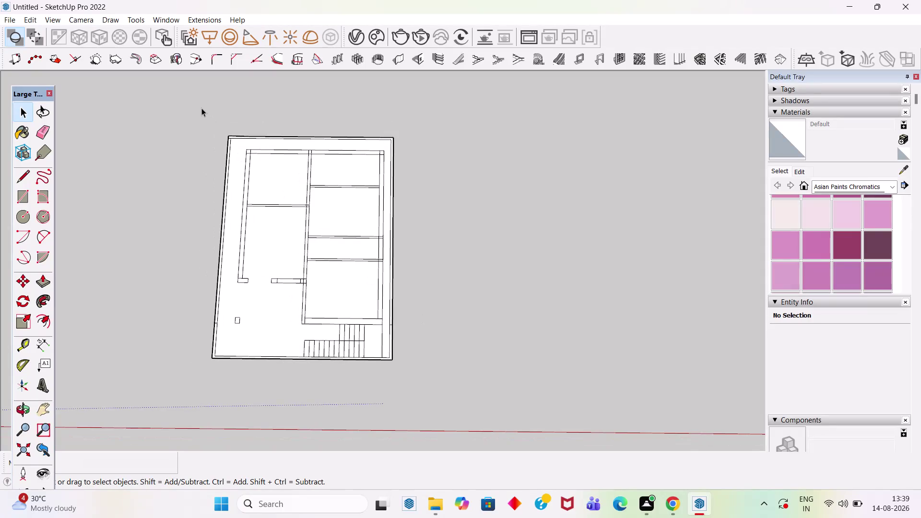
Copy the entire floor plan with Move from its corner, place it to the right, and deselect.
drag(194, 104, 543, 398)
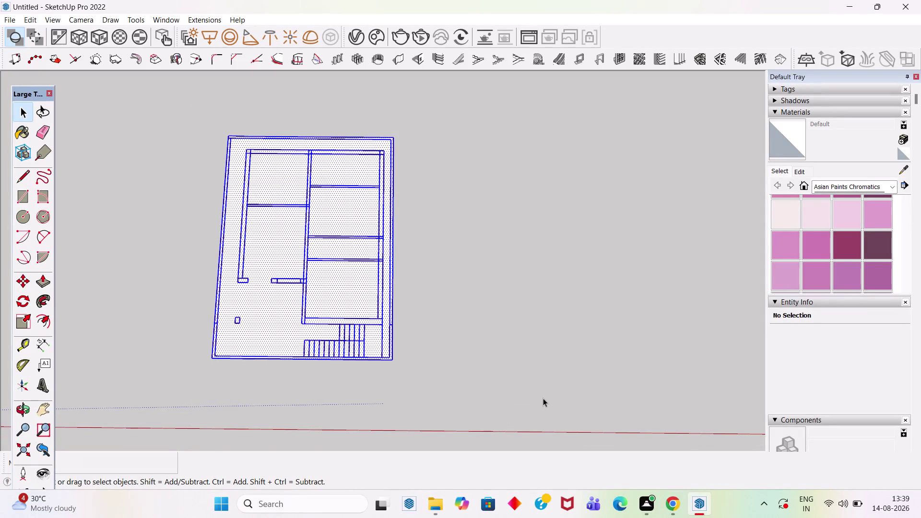
key(m)
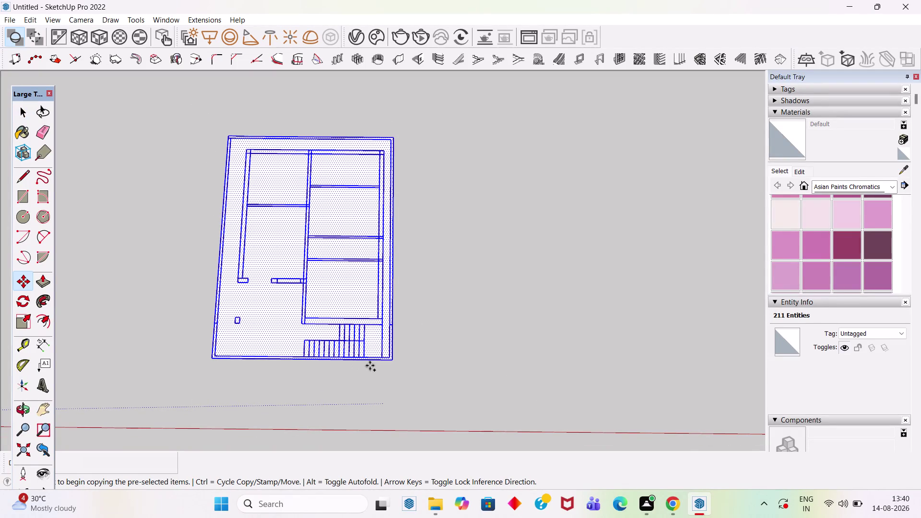
scroll(up, 3)
scroll(up, 3)
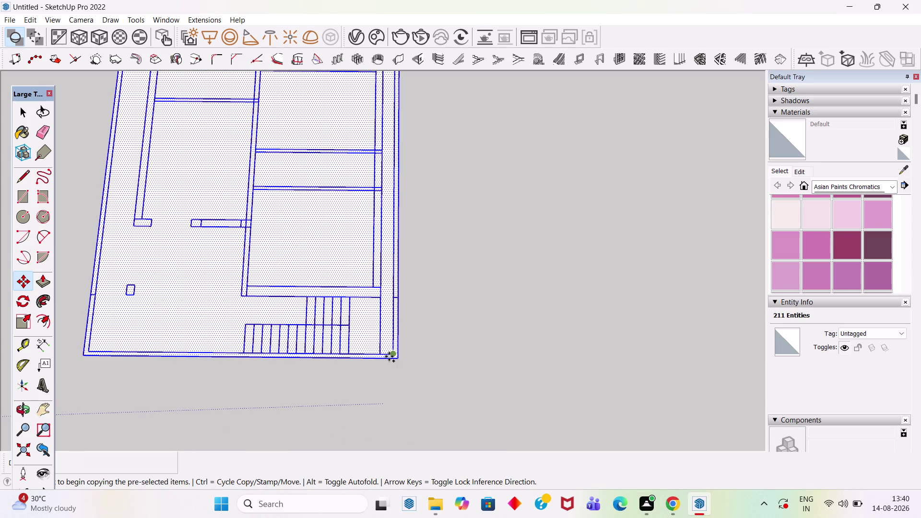
click(84, 355)
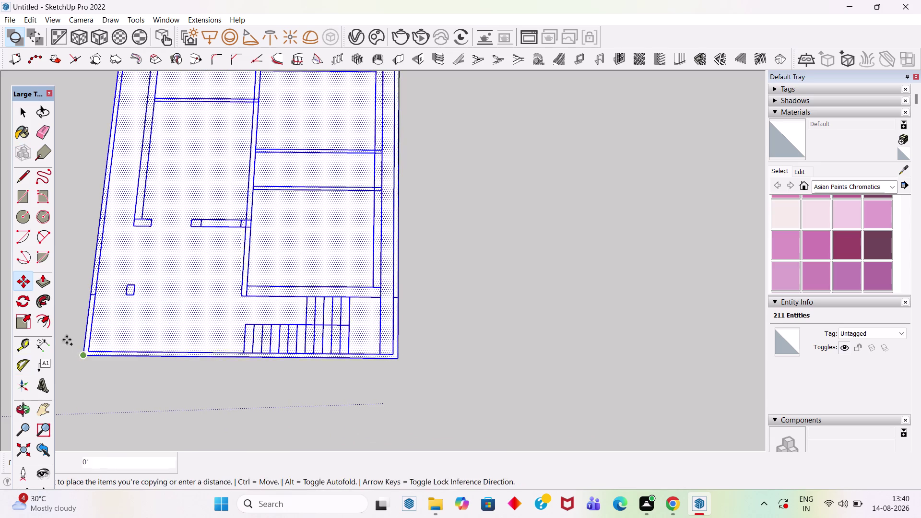
scroll(down, 3)
scroll(down, 3)
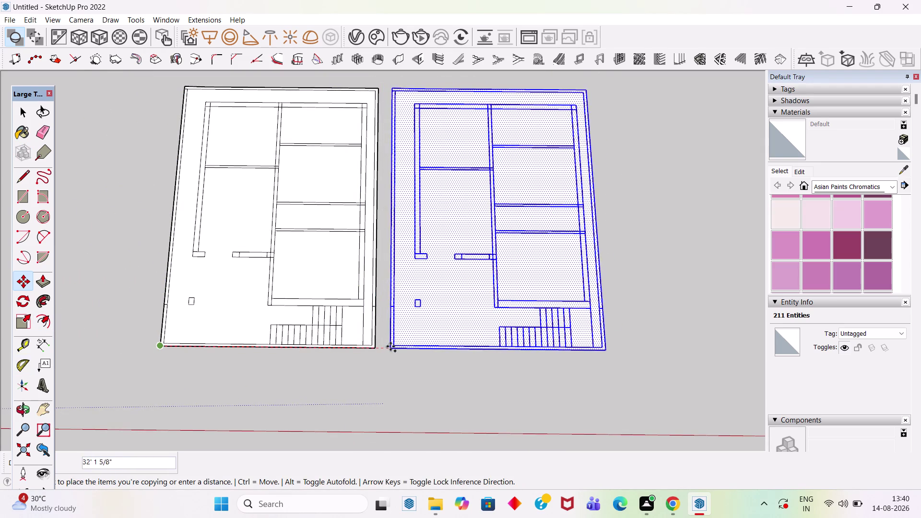
click(405, 347)
key(space)
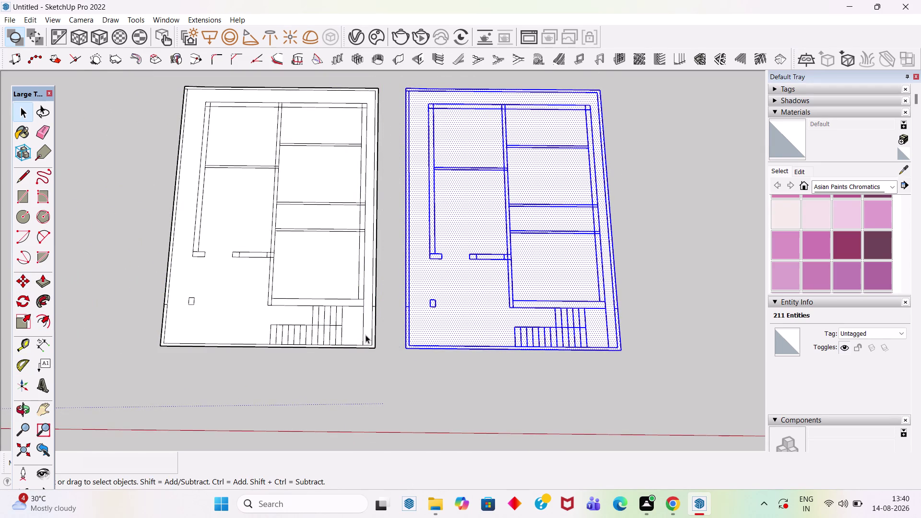
scroll(down, 3)
click(368, 380)
scroll(up, 3)
scroll(up, 3)
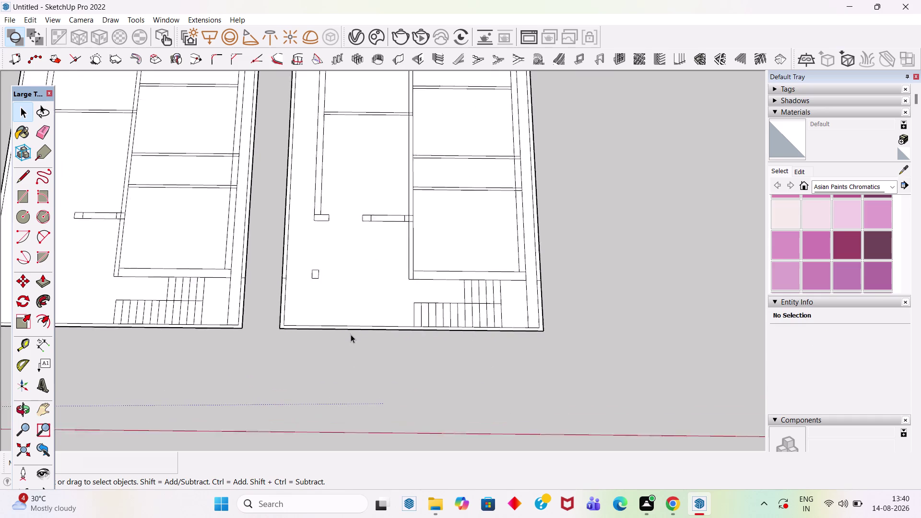
Zoom into the copied plan and add a horizontal guide across its left rooms.
scroll(up, 3)
scroll(up, 3)
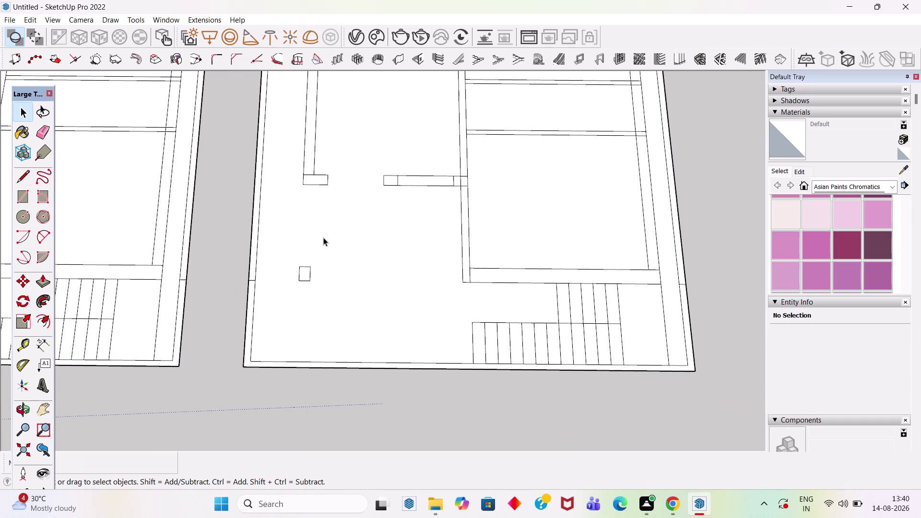
scroll(up, 3)
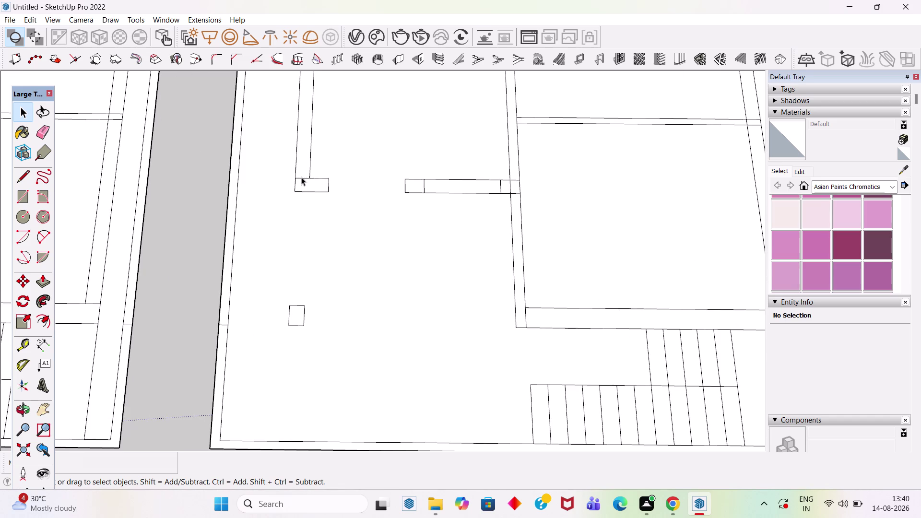
key(t)
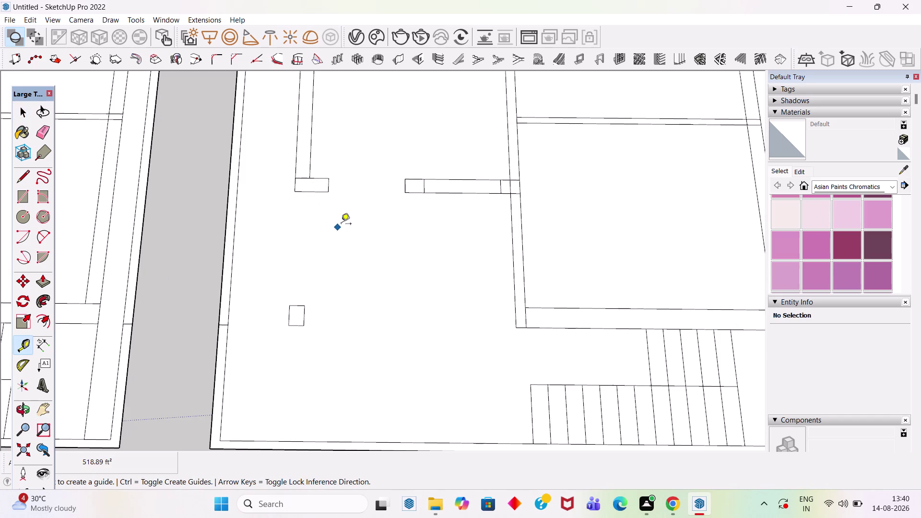
click(304, 193)
click(304, 325)
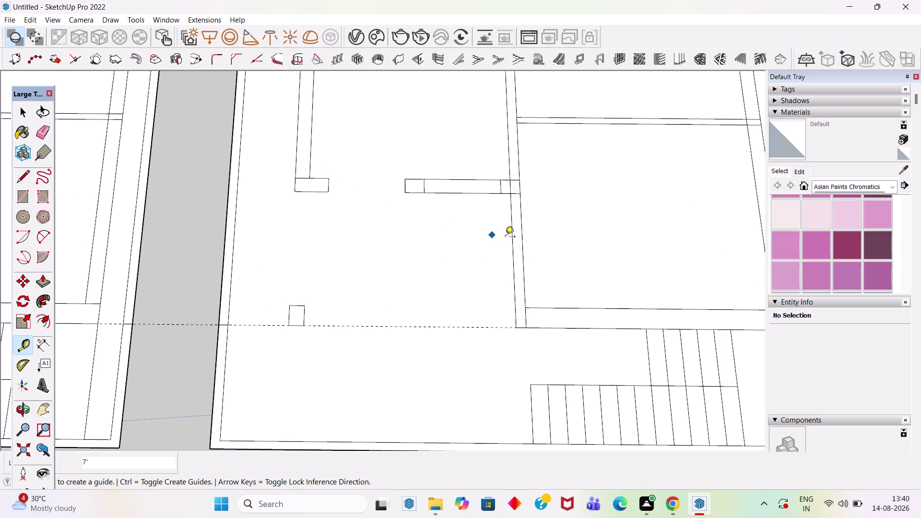
Add two vertical guides off the inner wall and a horizontal guide above the lower wall.
click(515, 242)
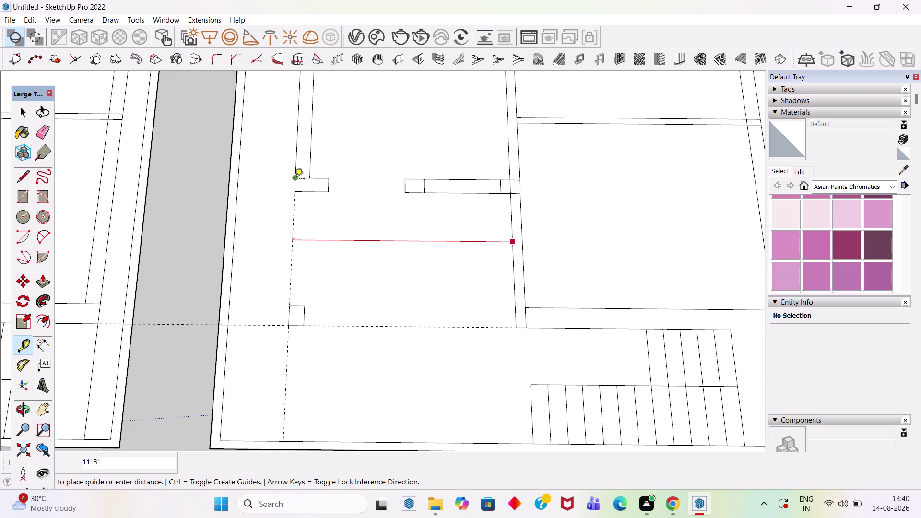
click(295, 179)
click(511, 262)
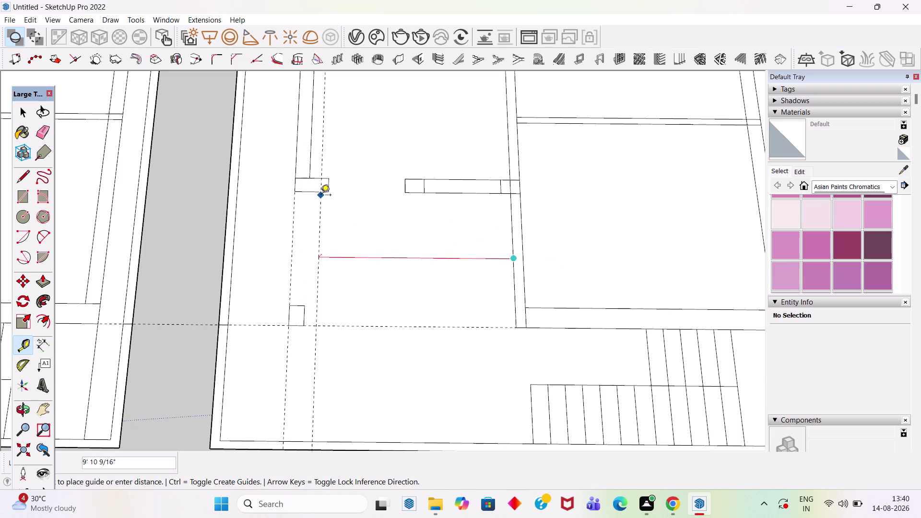
click(313, 179)
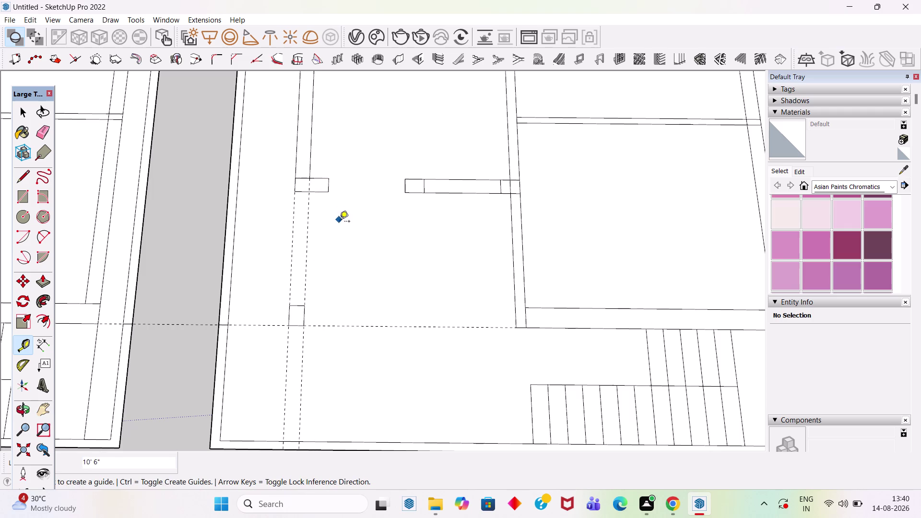
click(402, 328)
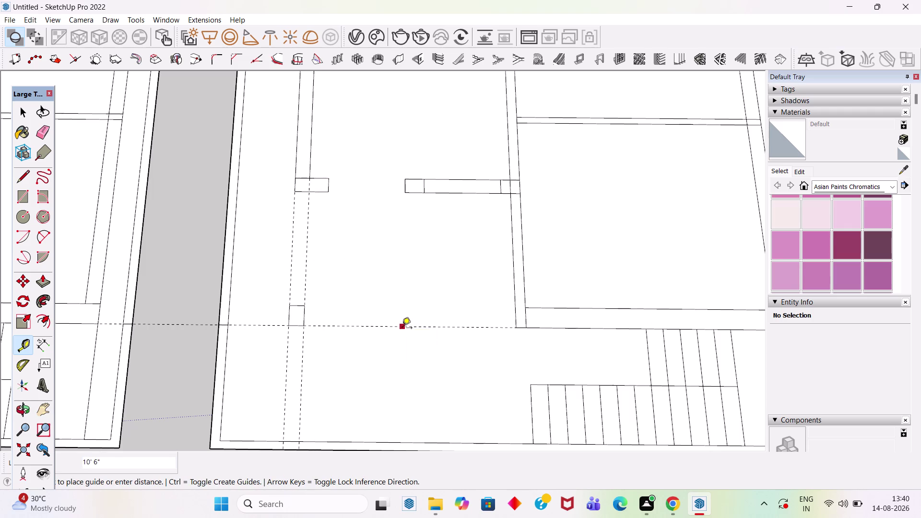
click(526, 309)
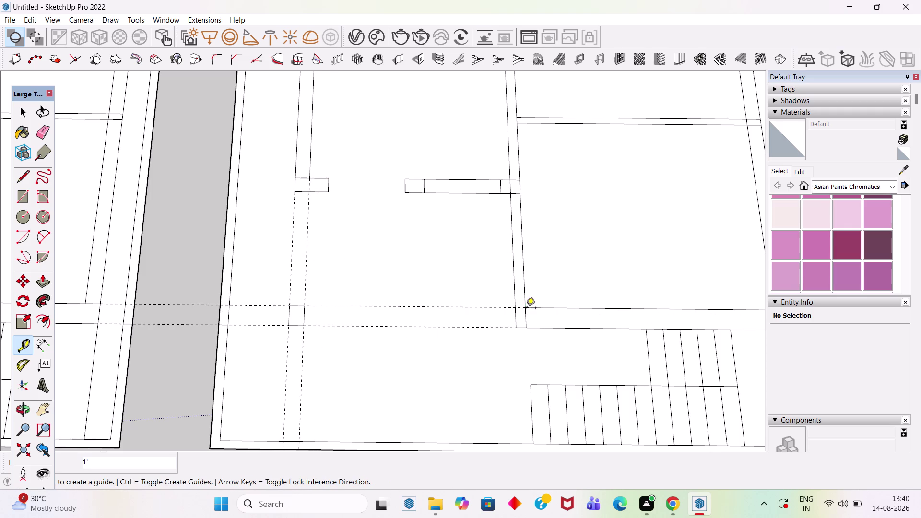
Draw a small wall rectangle between the guides at their crossing.
key(space)
key(r)
drag(290, 305, 290, 298)
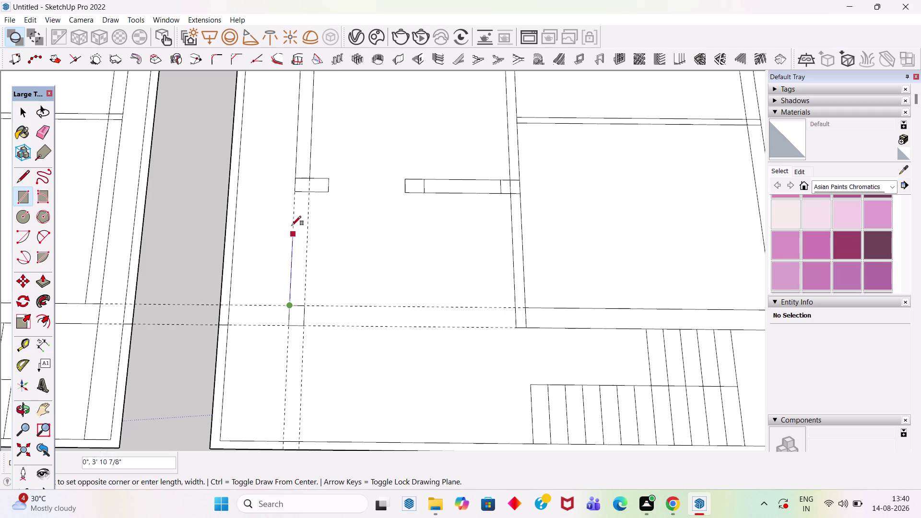
click(310, 194)
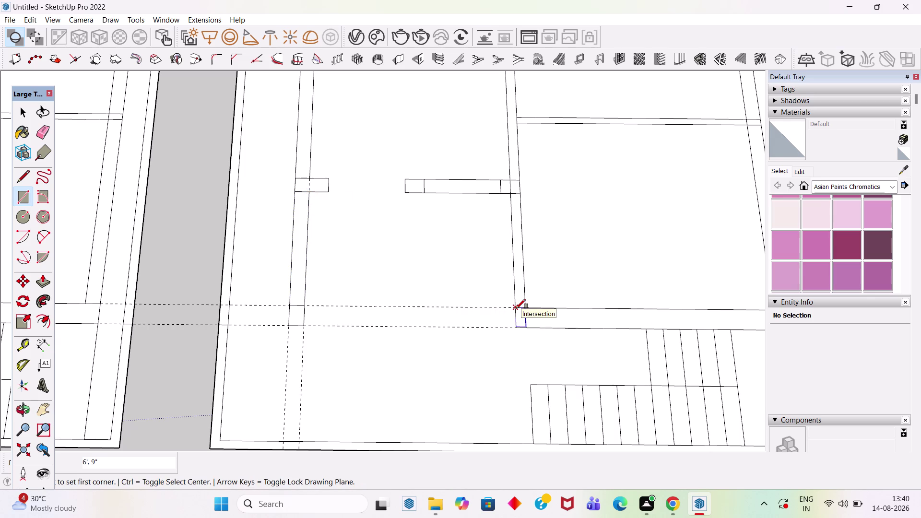
Add a vertical guide through the door post and an offset guide for the opening.
key(t)
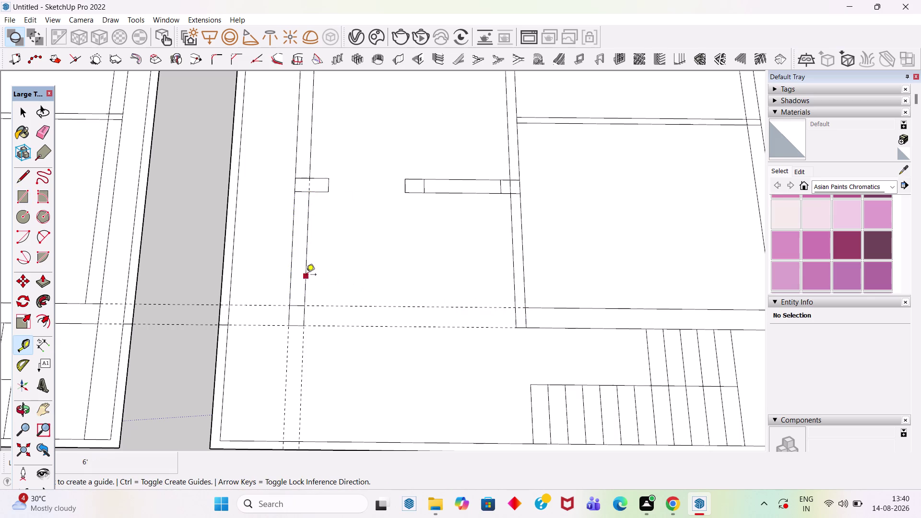
click(306, 274)
click(407, 183)
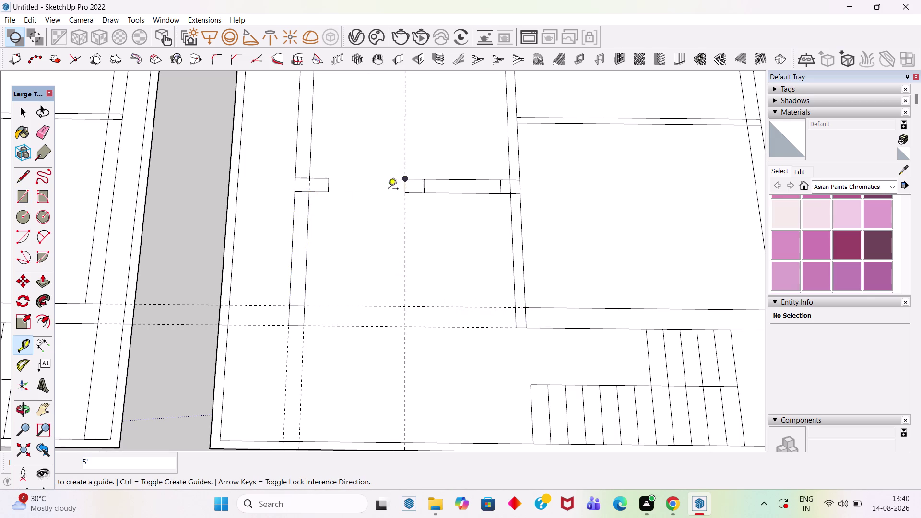
drag(403, 215, 400, 215)
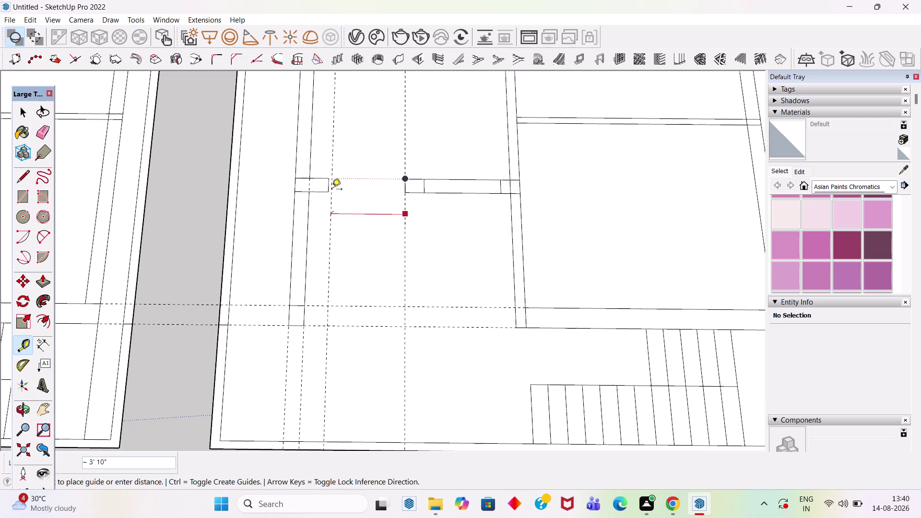
click(329, 190)
key(space)
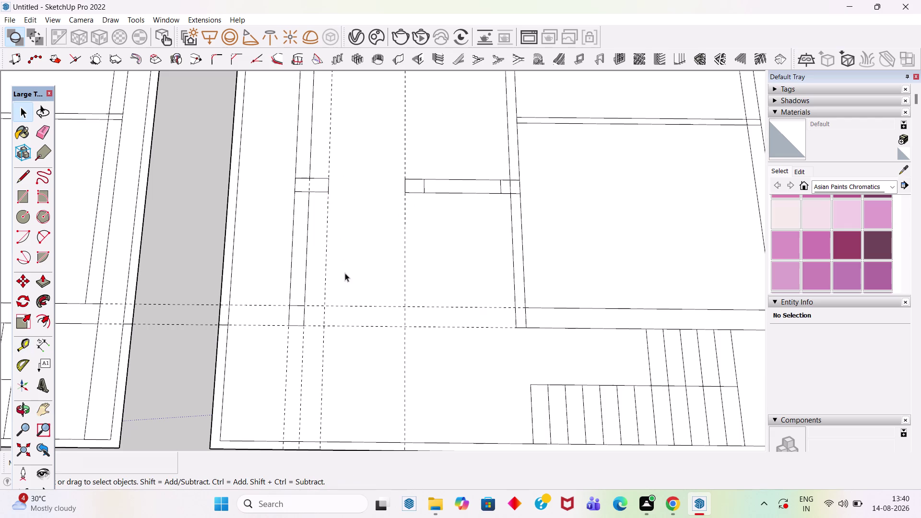
Draw two wall rectangles between the guide crossings in the middle room.
key(r)
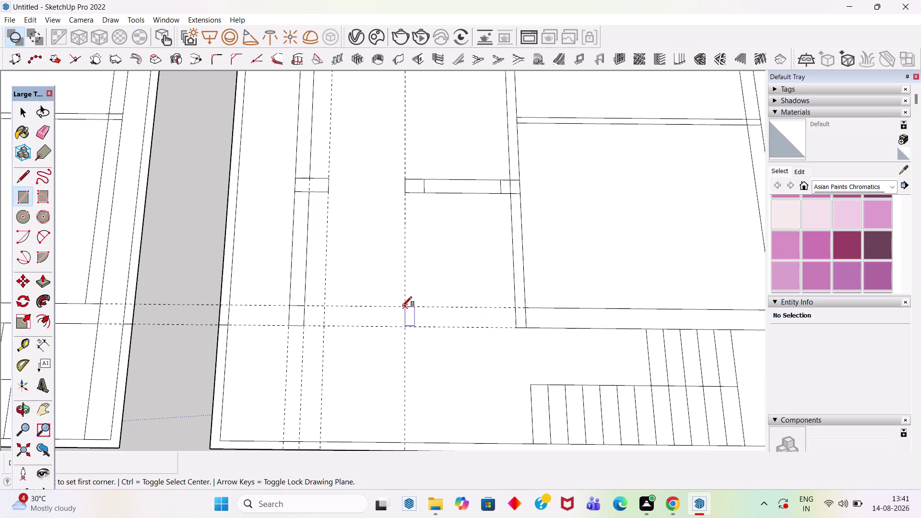
click(402, 306)
click(516, 326)
click(325, 306)
click(306, 325)
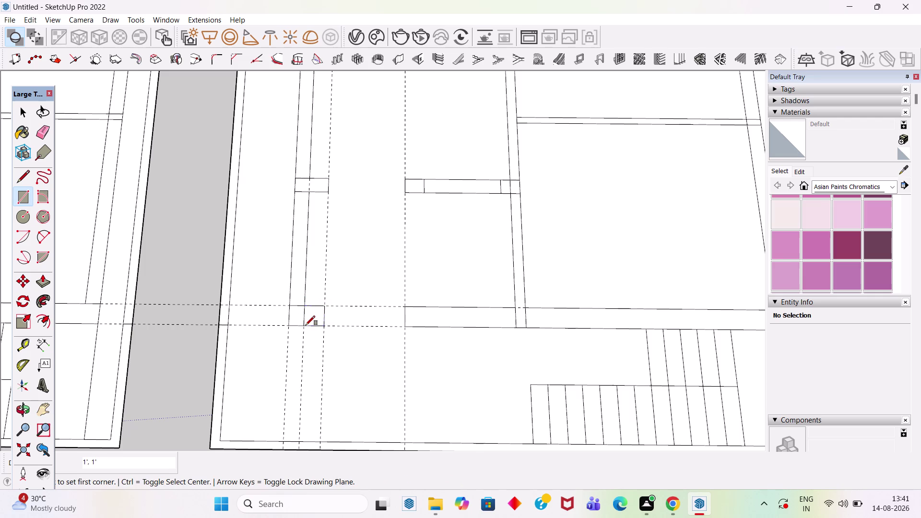
Erase stray edges near the wall end and the old door jamb edges.
key(space)
key(e)
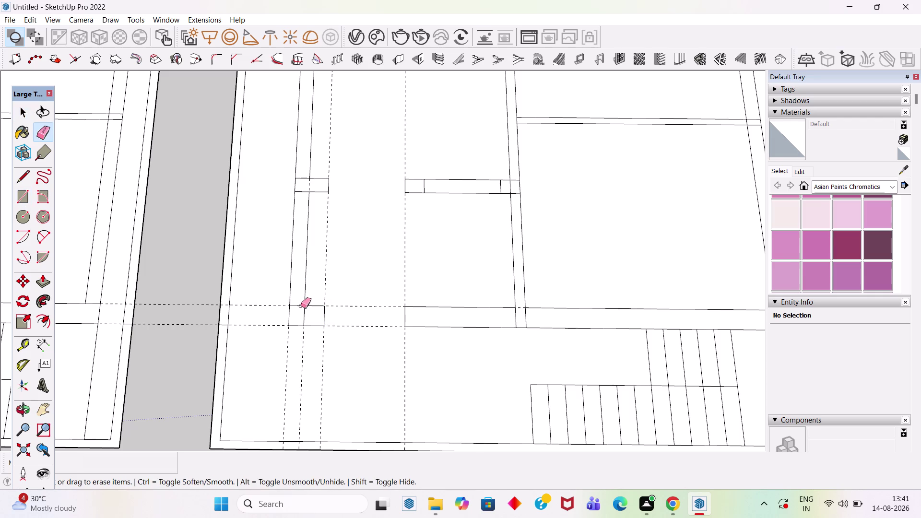
click(299, 305)
click(304, 317)
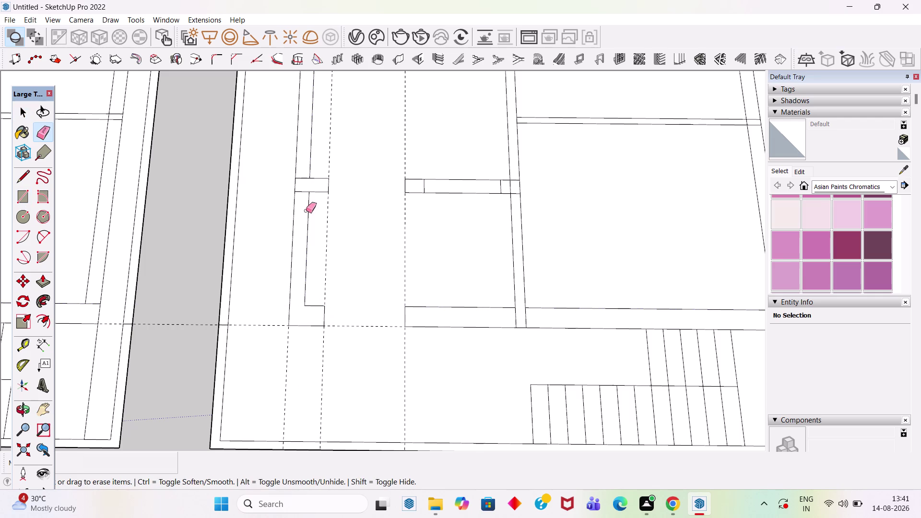
click(320, 178)
click(322, 191)
Draw a line closing off the wall end.
key(l)
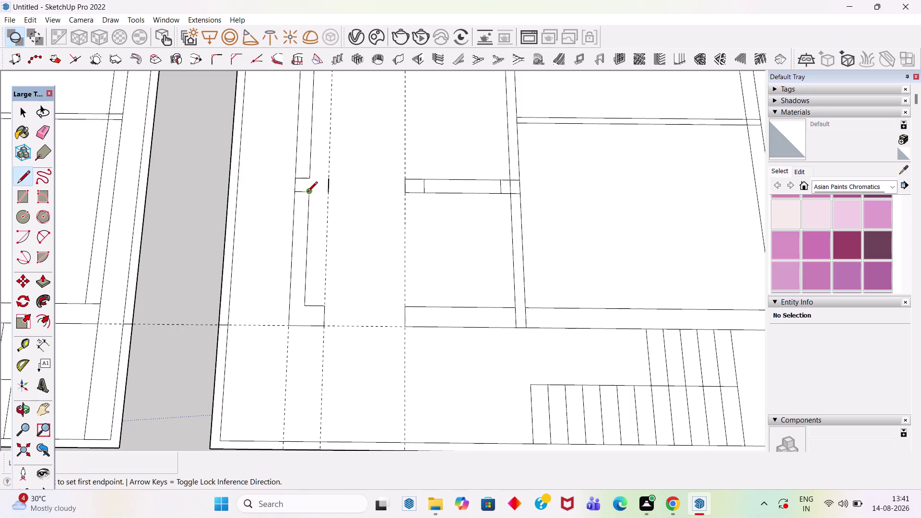
click(312, 182)
click(309, 193)
key(space)
Erase the leftover edges inside the new opening and at the wall end.
key(e)
click(328, 184)
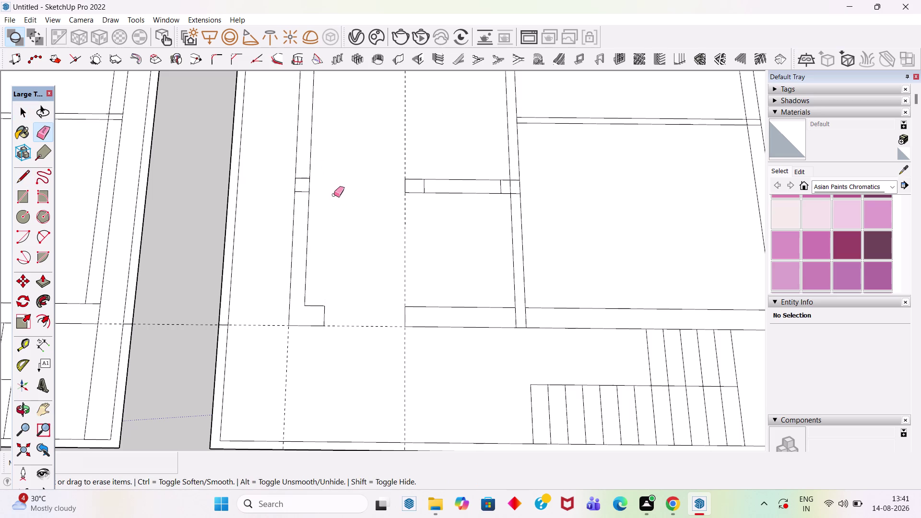
click(303, 177)
click(303, 190)
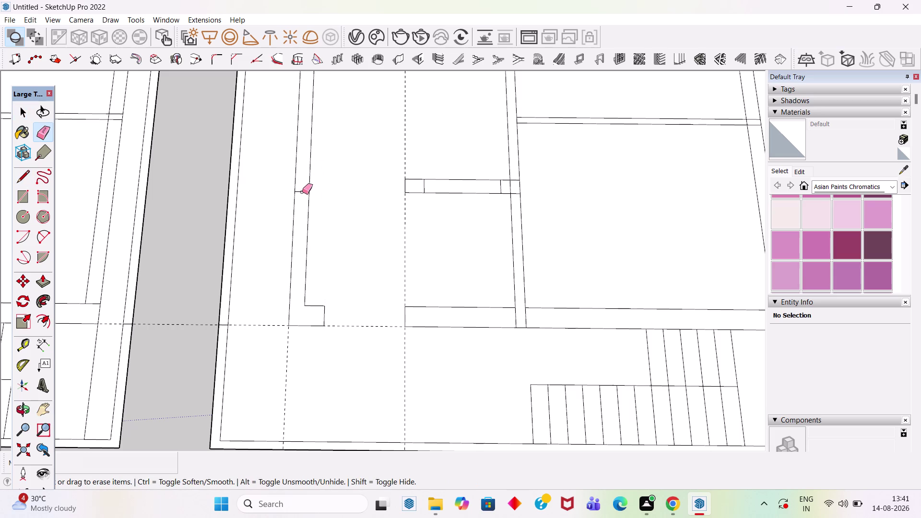
click(301, 194)
click(302, 192)
key(t)
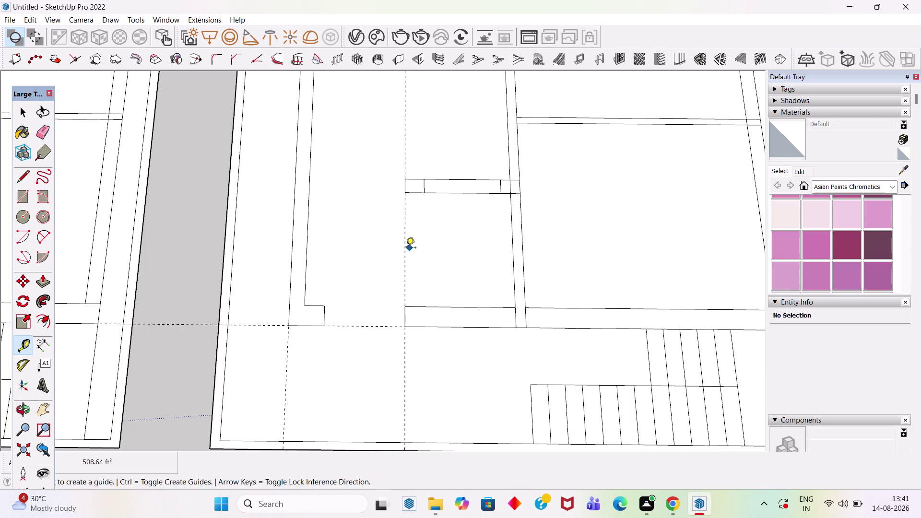
Add 1' and 4' guides marking the opening in the middle room.
click(402, 253)
click(426, 194)
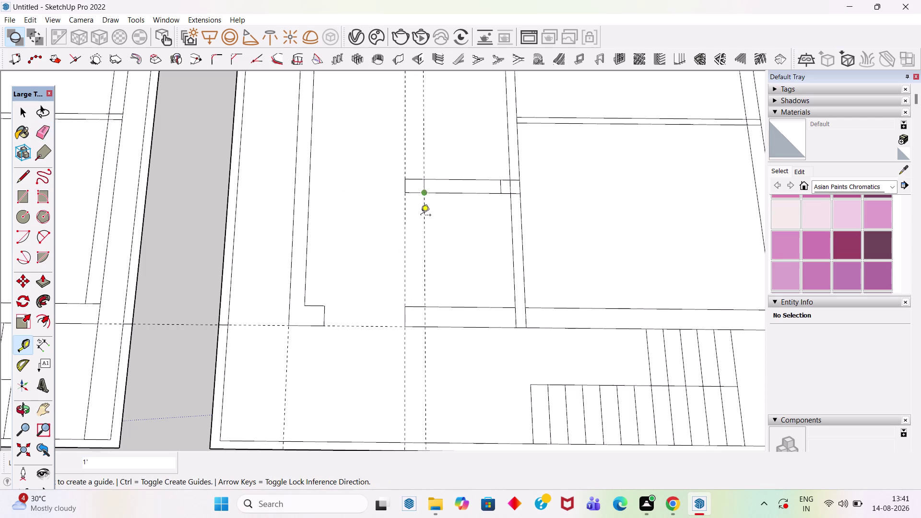
click(427, 225)
click(500, 194)
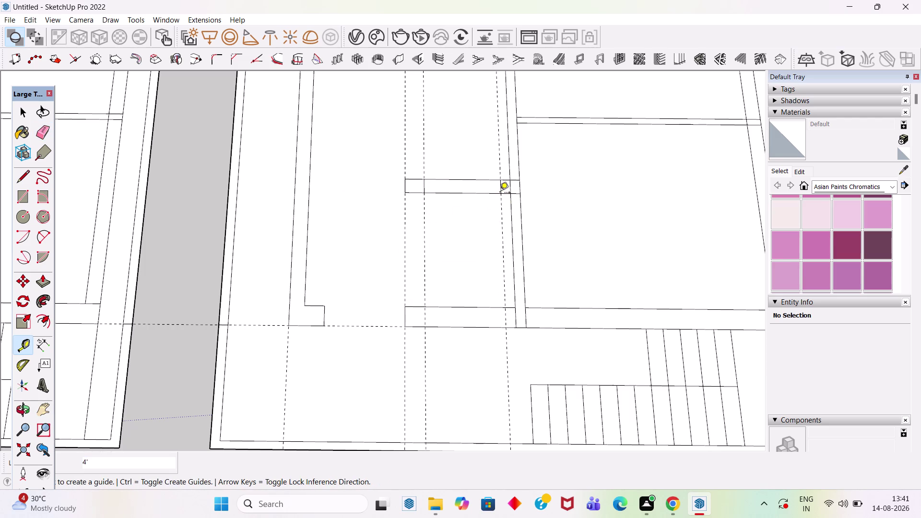
Draw edges splitting the lower wall at both guides.
key(l)
click(506, 328)
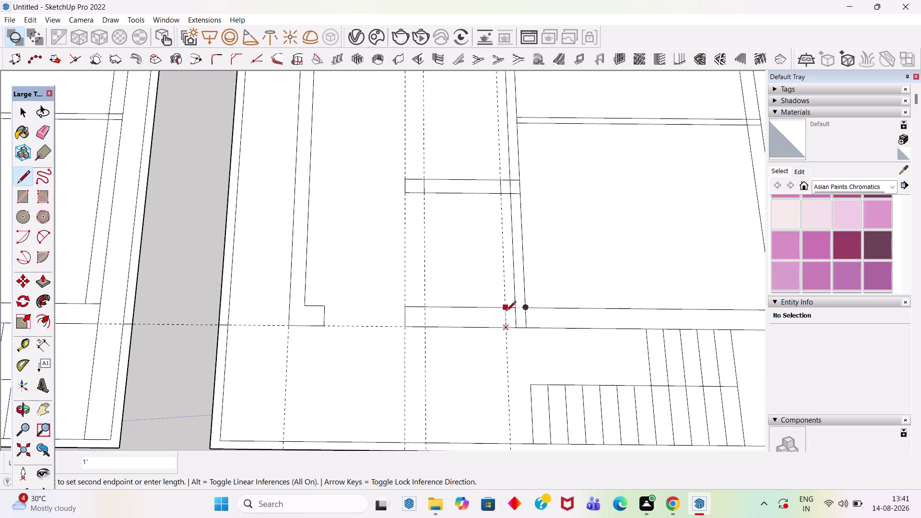
click(506, 310)
click(427, 326)
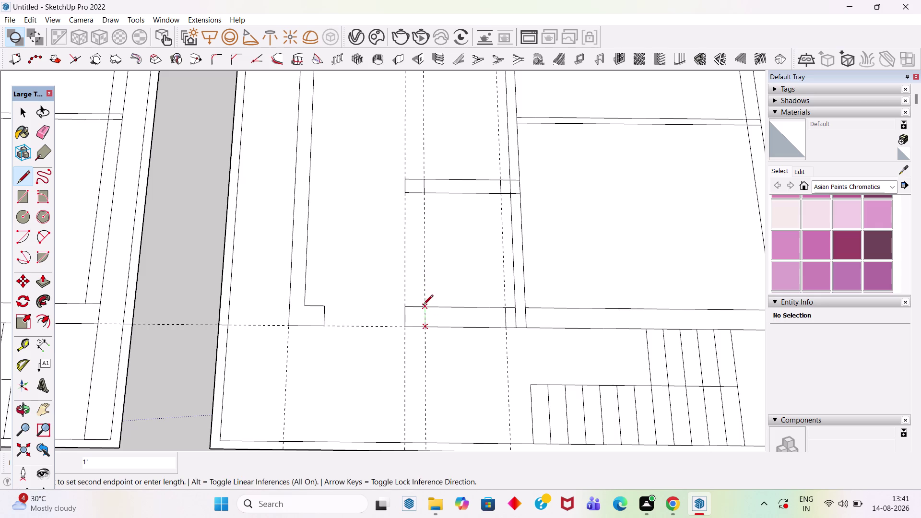
click(423, 307)
key(space)
key(r)
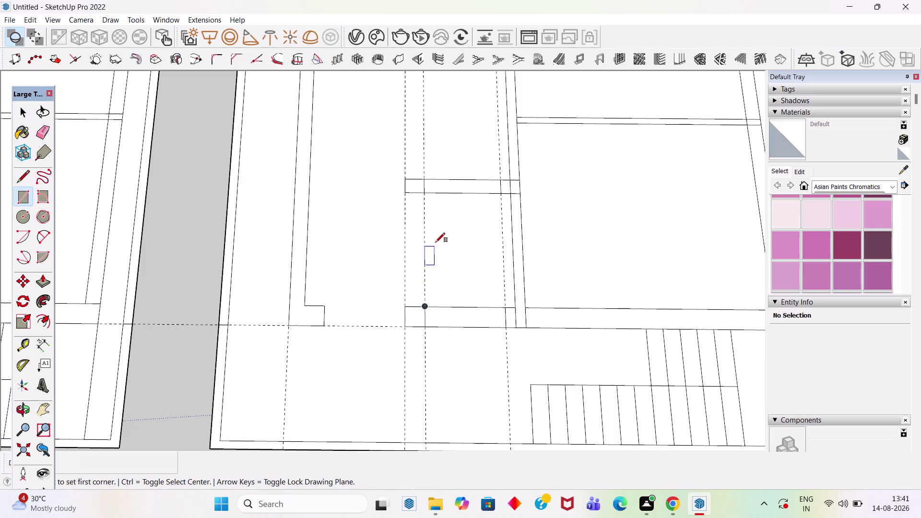
Erase the partition wall, its stubs, and the left and right guides.
key(e)
drag(434, 177, 440, 203)
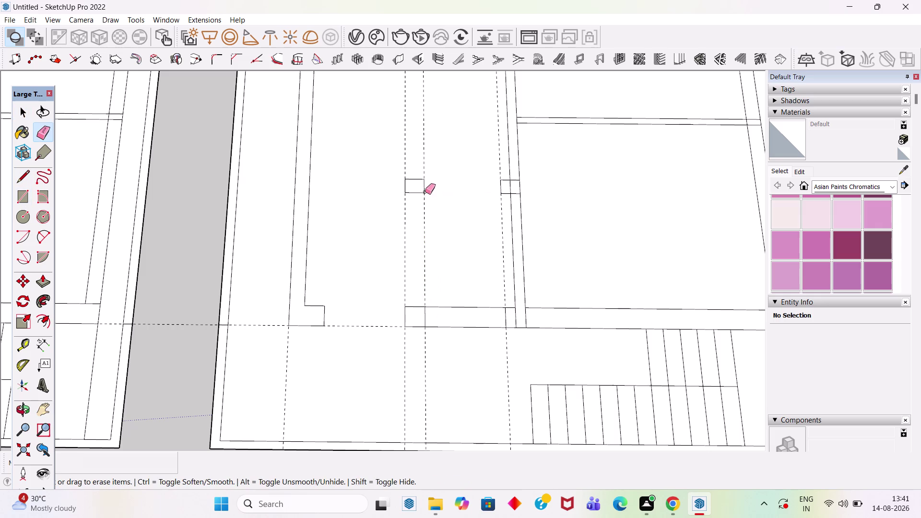
drag(411, 175, 416, 201)
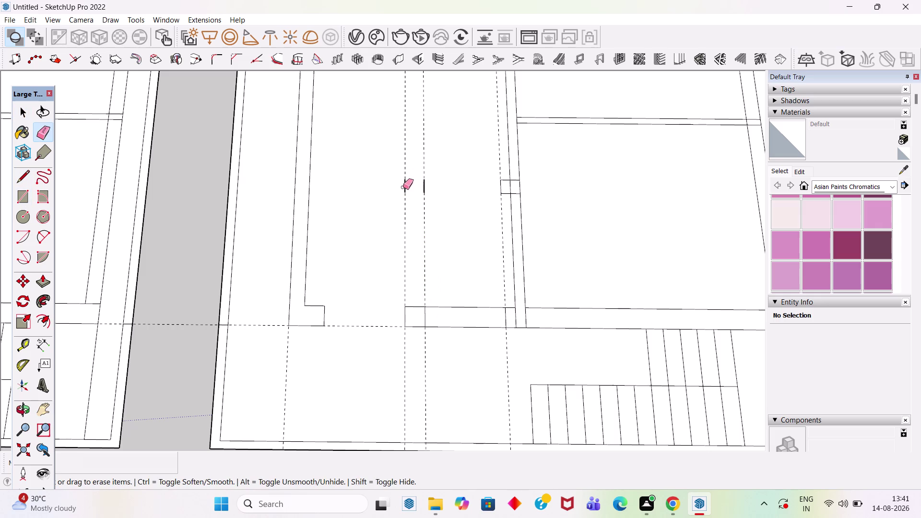
click(405, 187)
click(423, 188)
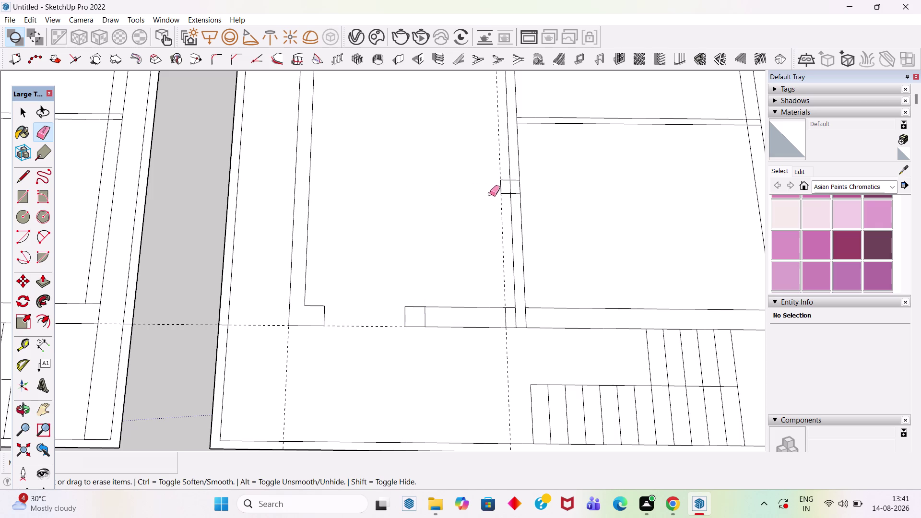
click(501, 163)
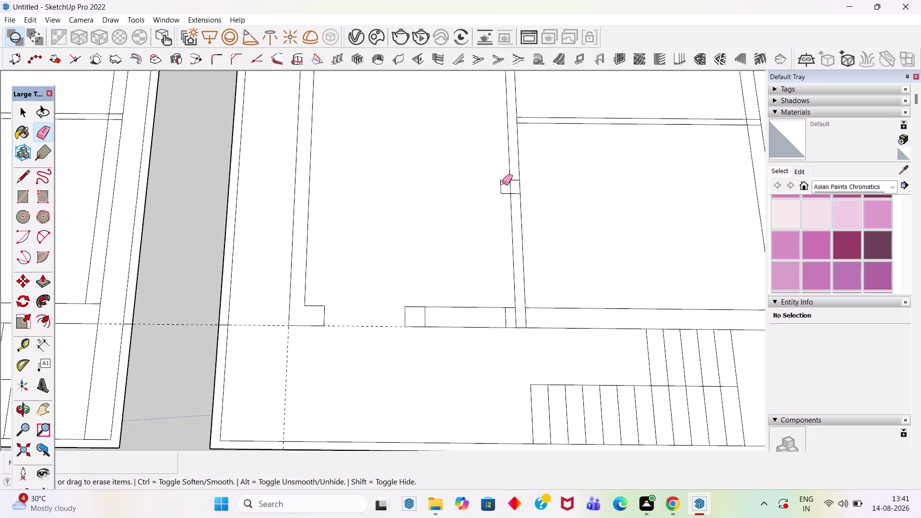
click(502, 182)
Erase the remaining stray edges on the walls and in the room.
click(505, 180)
click(501, 185)
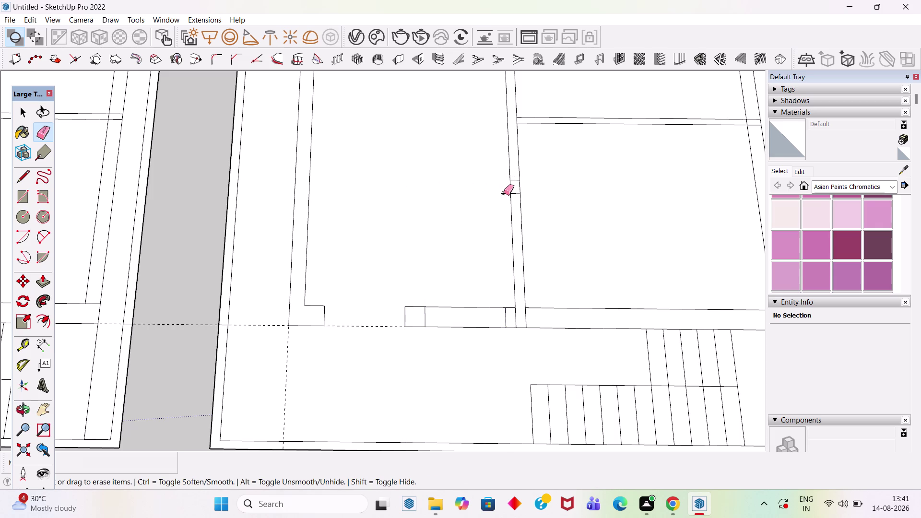
click(504, 193)
click(514, 181)
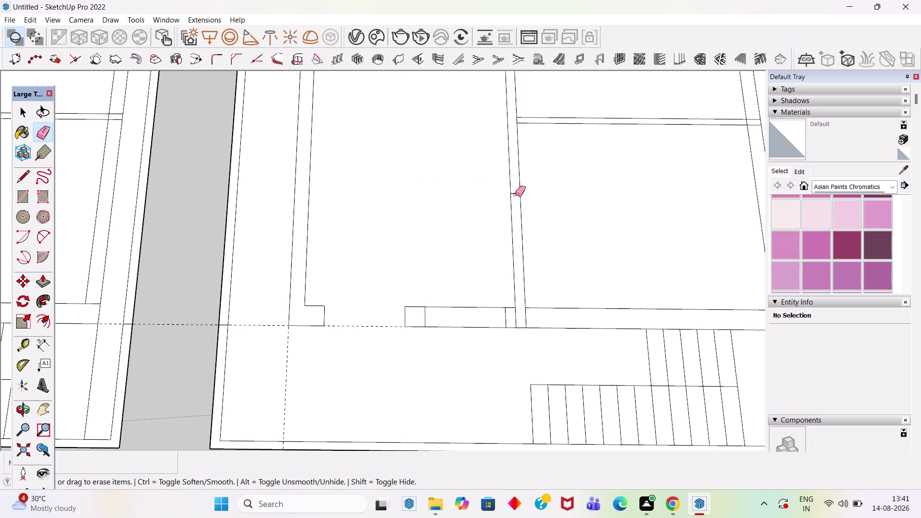
click(515, 193)
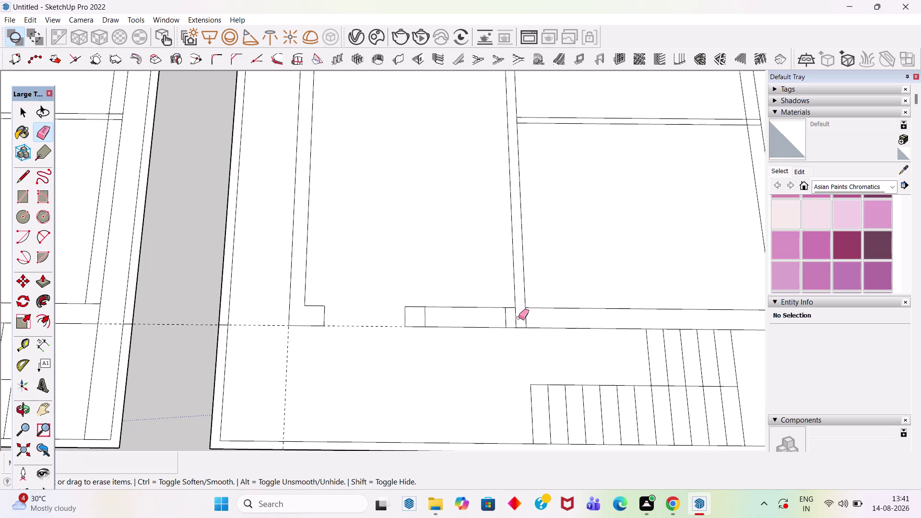
click(516, 318)
scroll(down, 3)
Delete all construction guides using Edit > Delete Guides.
scroll(down, 3)
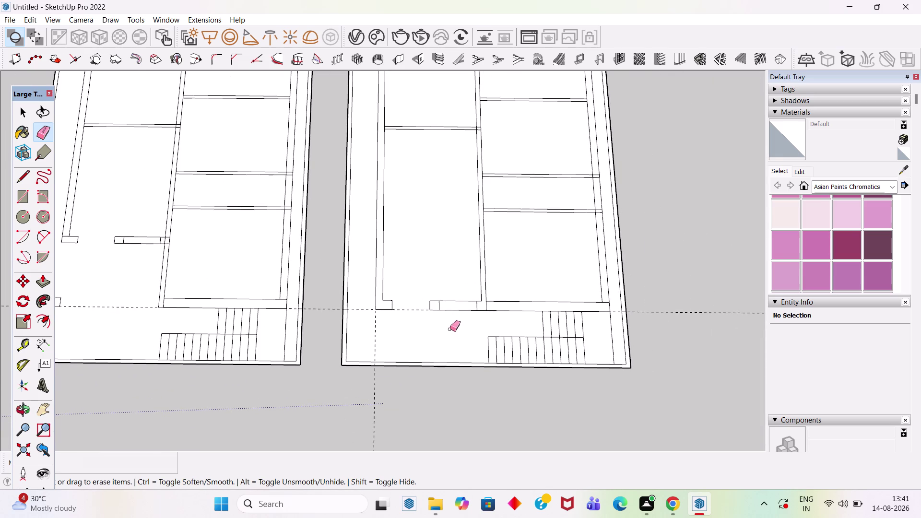
key(space)
scroll(down, 3)
click(532, 260)
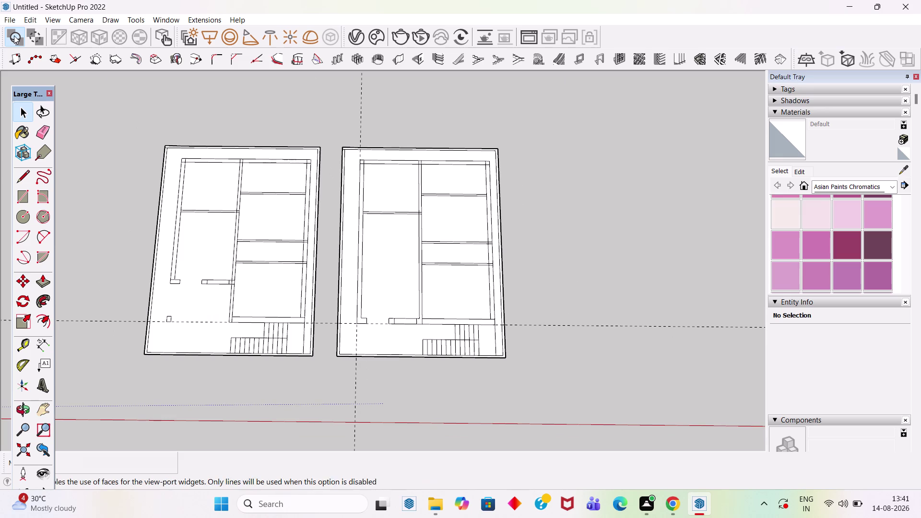
click(30, 21)
click(59, 127)
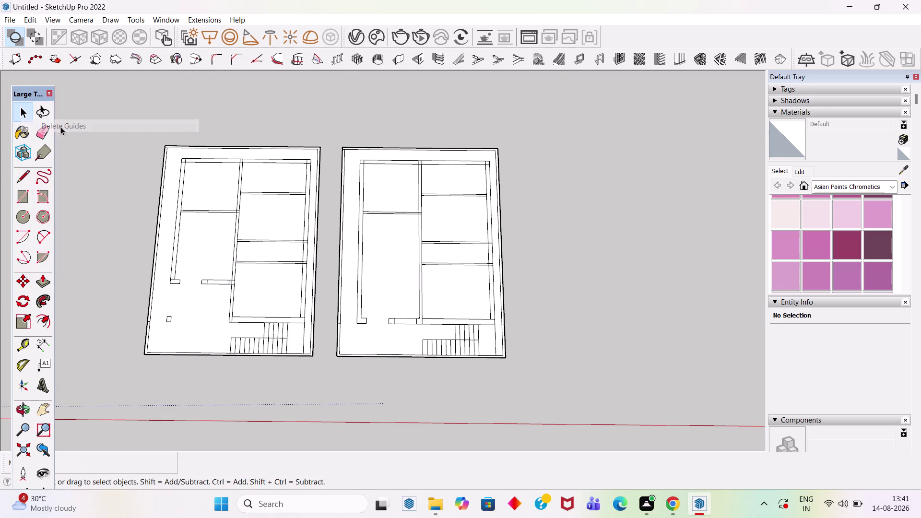
Zoom toward the staircase and select the wall strip above it.
scroll(up, 3)
scroll(down, 3)
scroll(up, 3)
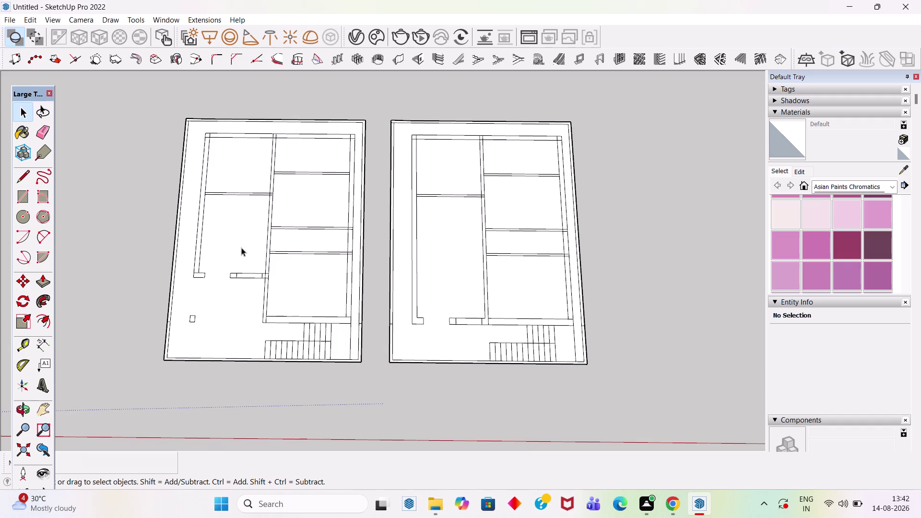
scroll(up, 3)
scroll(up, 3)
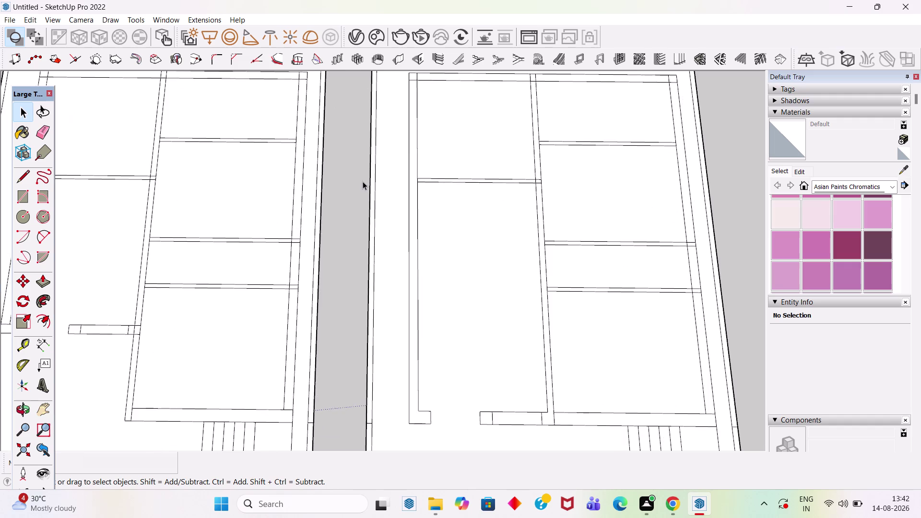
scroll(down, 3)
scroll(down, 3)
scroll(down, 3)
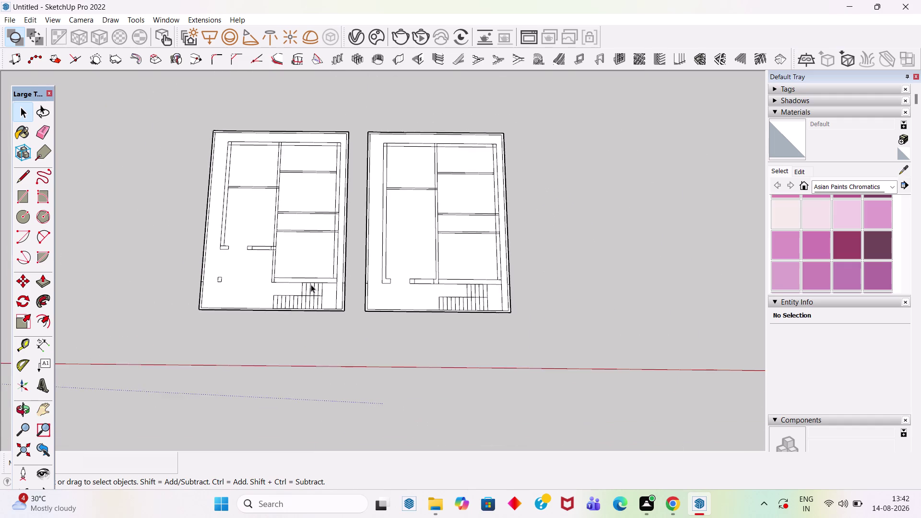
scroll(up, 3)
scroll(up, 3)
scroll(up, 3)
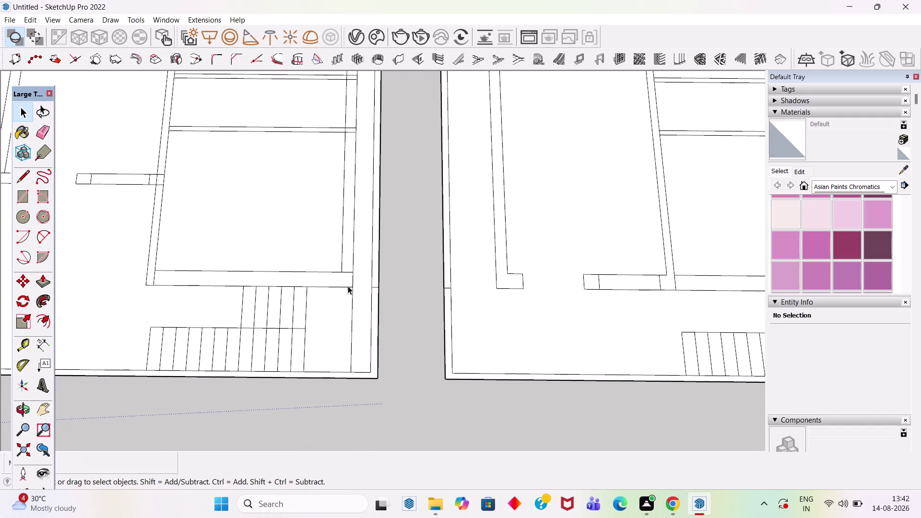
click(348, 279)
scroll(up, 3)
Erase the stray edges by the staircase wall and at the top-right corner.
key(e)
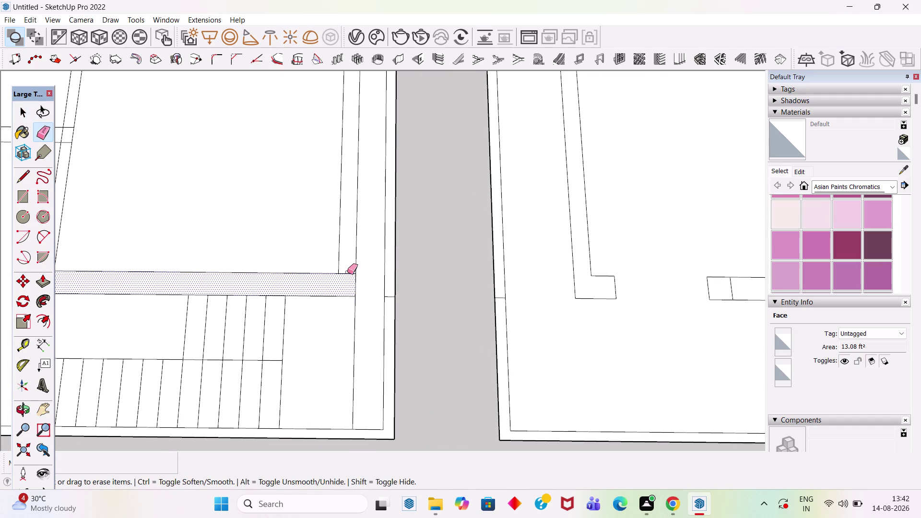
click(350, 272)
scroll(down, 3)
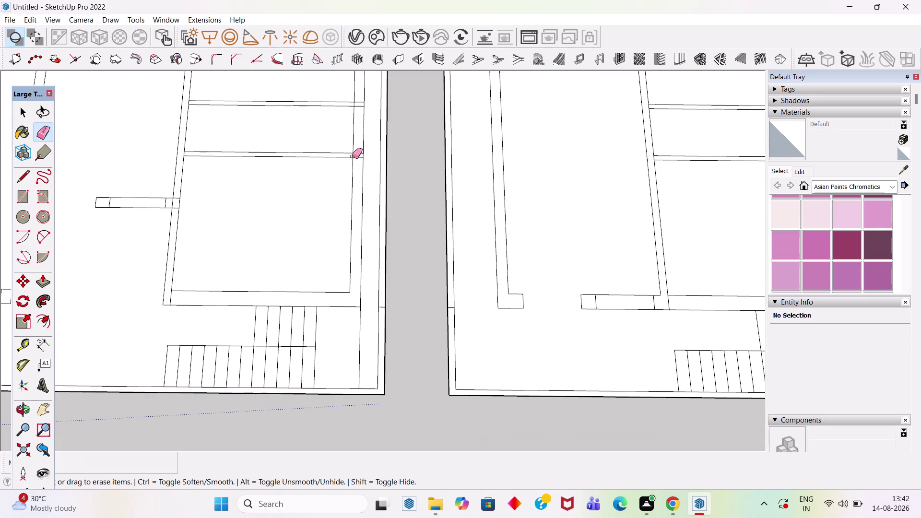
scroll(up, 3)
drag(362, 159, 367, 178)
scroll(down, 3)
scroll(up, 3)
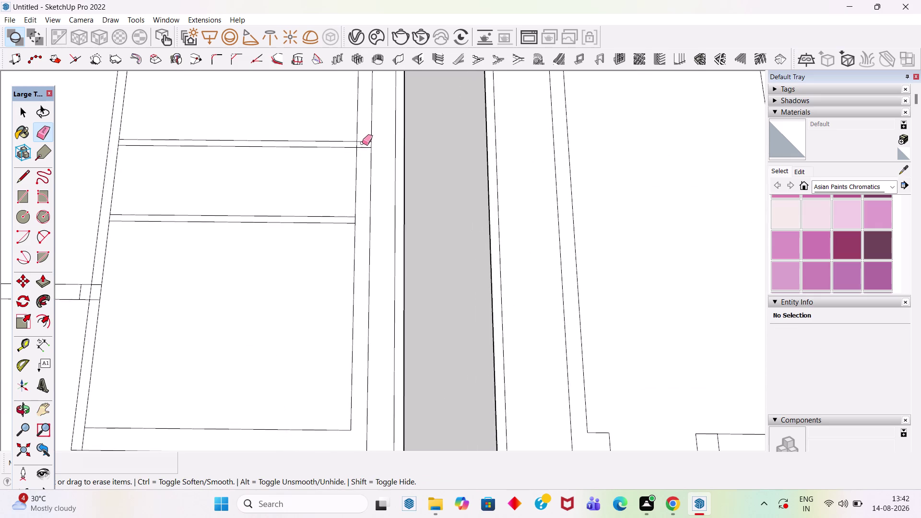
scroll(up, 3)
drag(366, 135, 368, 158)
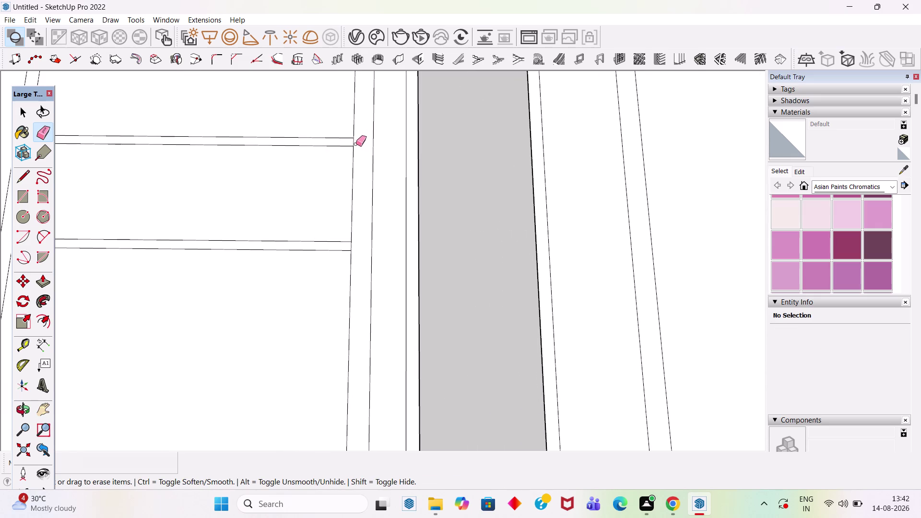
scroll(down, 3)
scroll(up, 3)
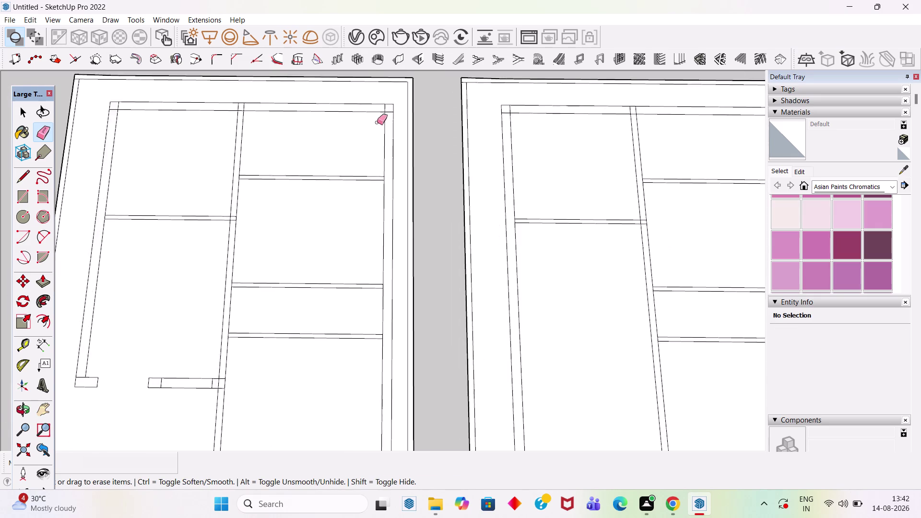
scroll(up, 3)
click(386, 103)
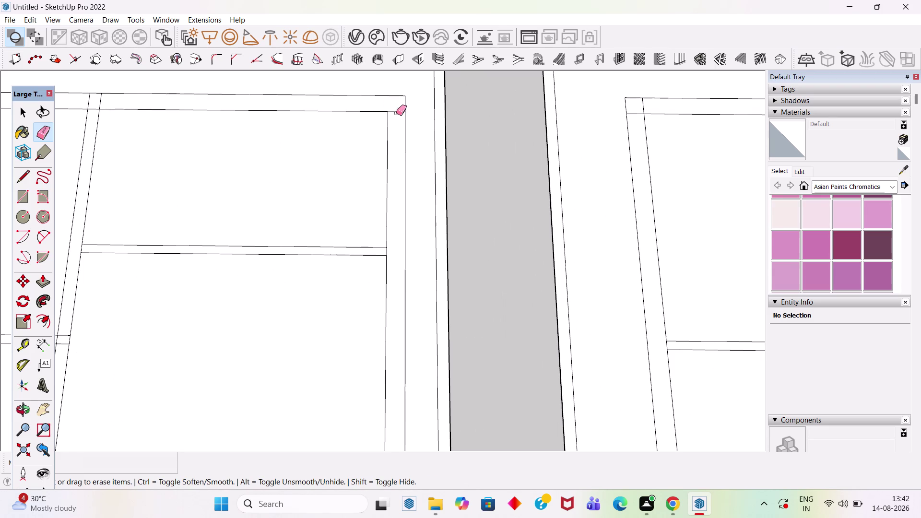
click(397, 112)
scroll(down, 3)
scroll(down, 3)
scroll(up, 3)
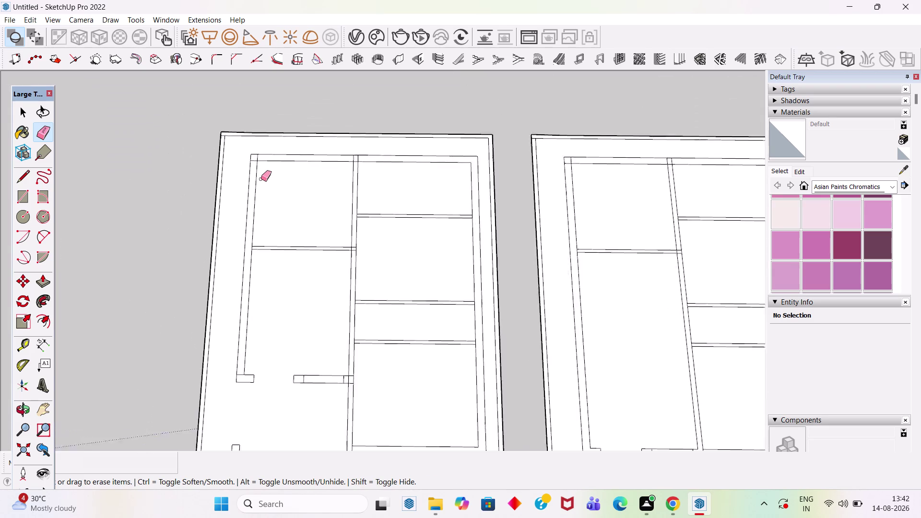
scroll(up, 3)
scroll(up, 3)
Erase the leftover edges along the top wall and at the top-left corner.
click(433, 146)
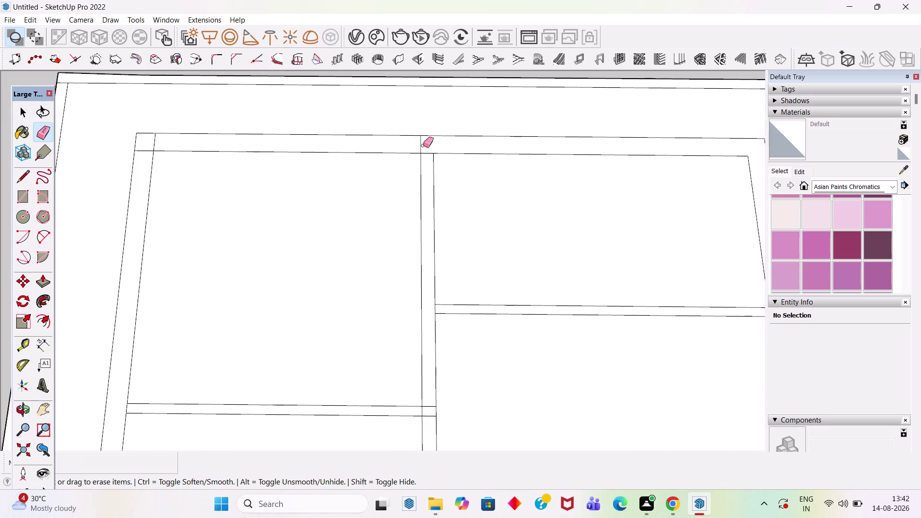
click(421, 145)
scroll(up, 3)
scroll(up, 3)
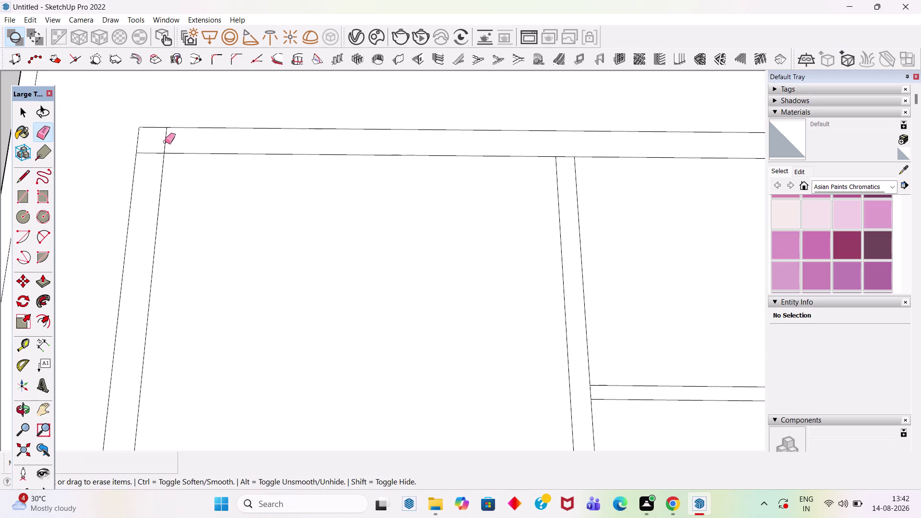
click(165, 142)
click(156, 152)
scroll(down, 3)
scroll(up, 3)
scroll(down, 3)
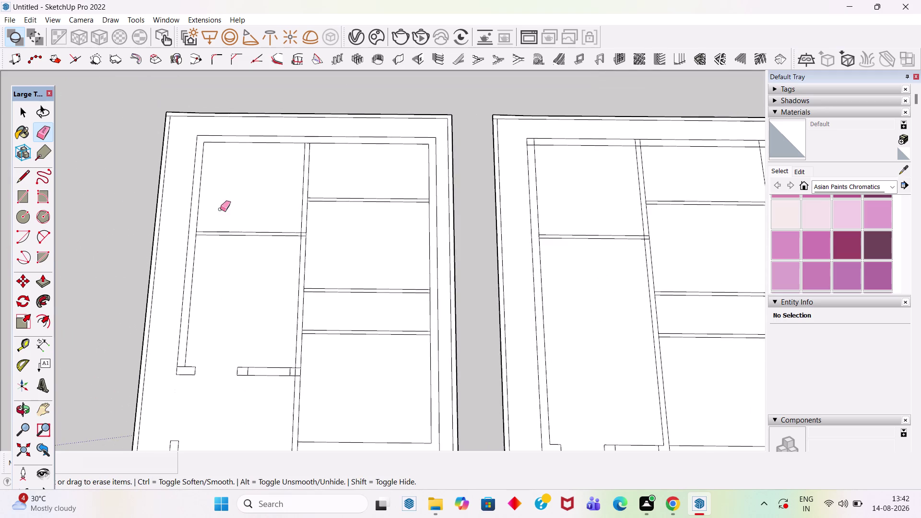
scroll(up, 3)
Erase the crossing edges where the door-opening stub meets the central wall.
click(178, 353)
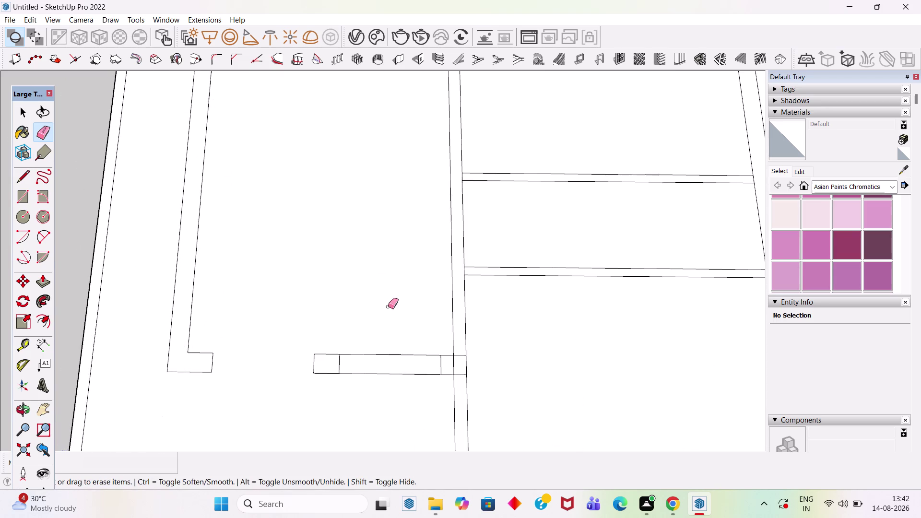
scroll(down, 3)
scroll(down, 3)
scroll(up, 3)
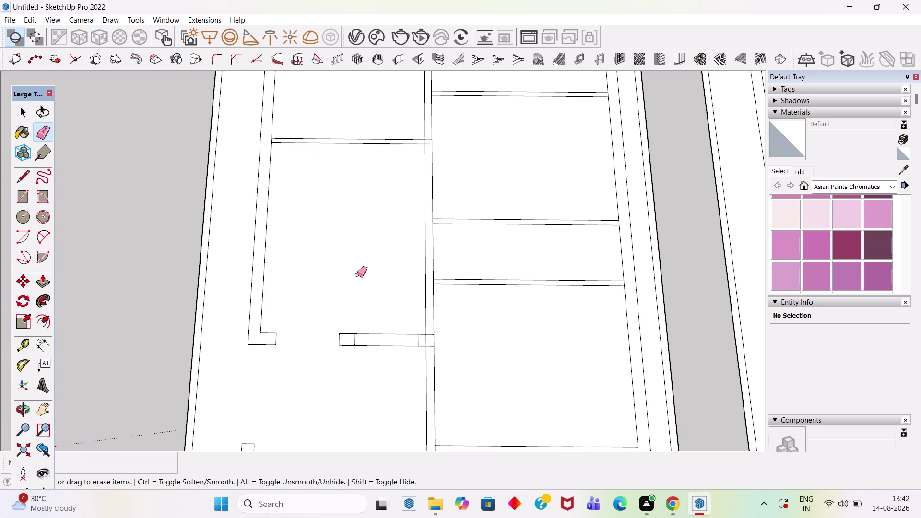
scroll(up, 3)
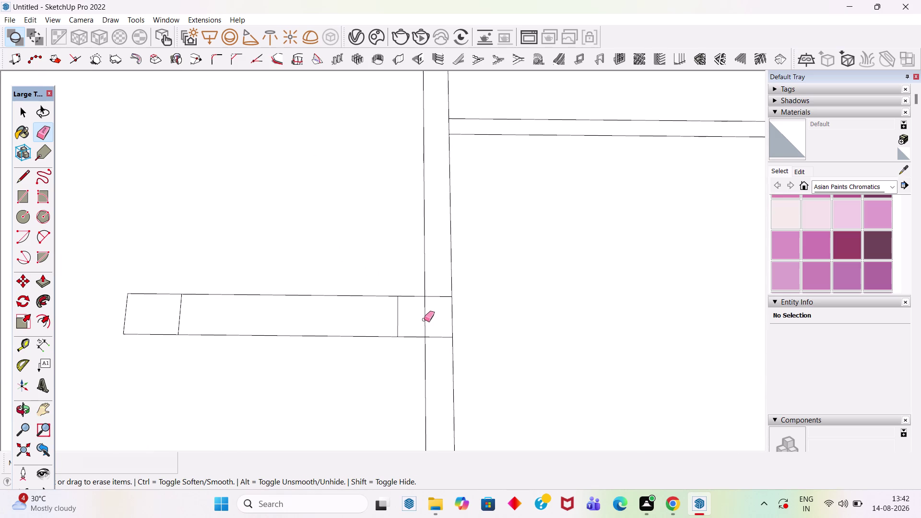
click(424, 319)
click(440, 337)
click(436, 296)
scroll(down, 3)
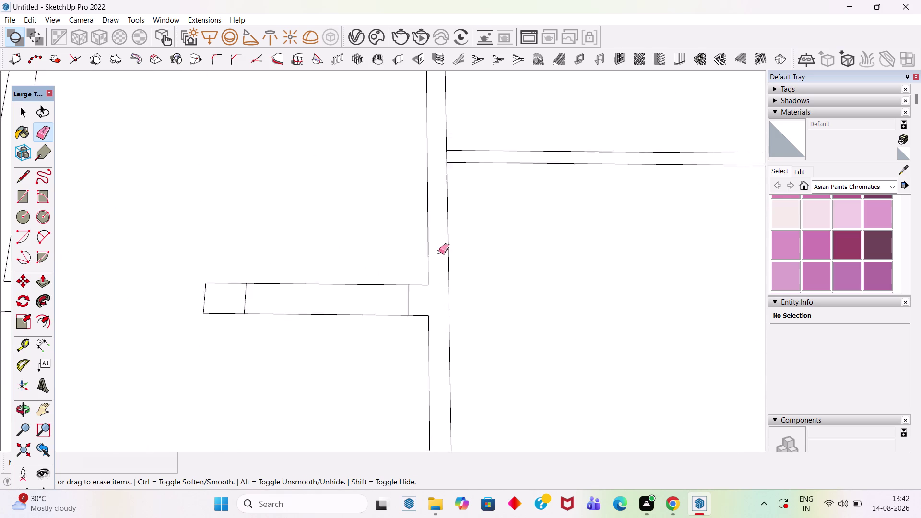
scroll(down, 3)
scroll(up, 3)
click(439, 377)
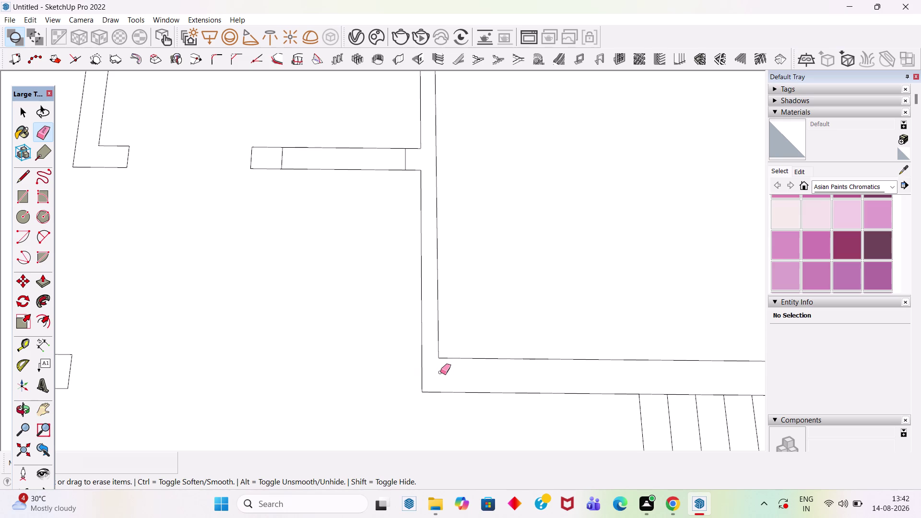
Erase the last stray edge beside the staircase and return to Select.
scroll(down, 3)
scroll(down, 3)
scroll(down, 3)
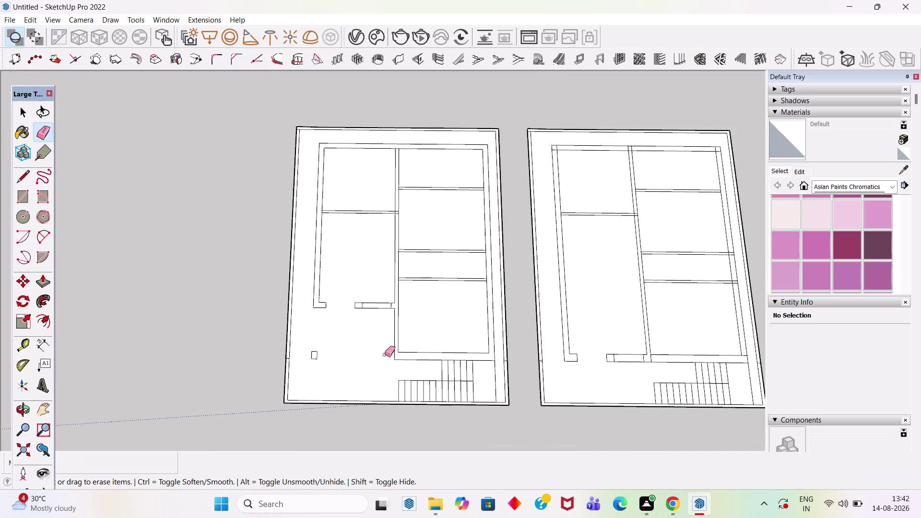
scroll(down, 3)
scroll(up, 3)
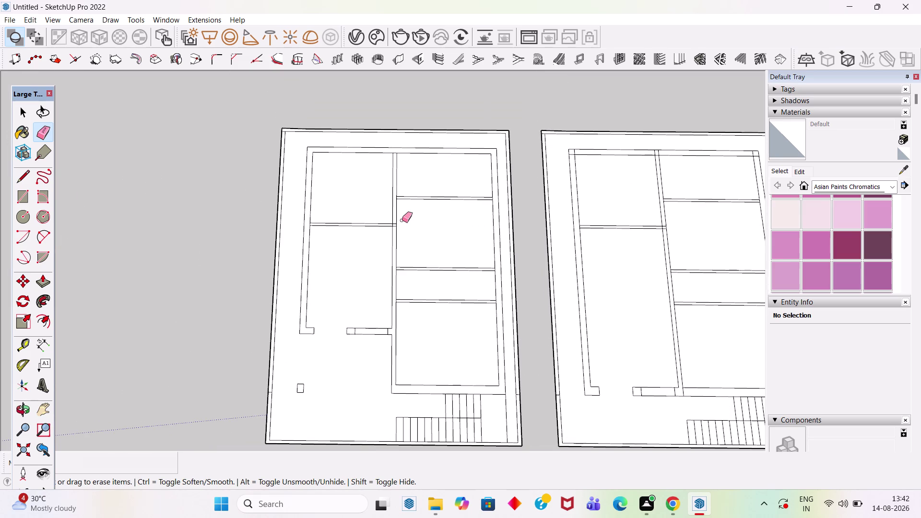
scroll(down, 3)
scroll(up, 3)
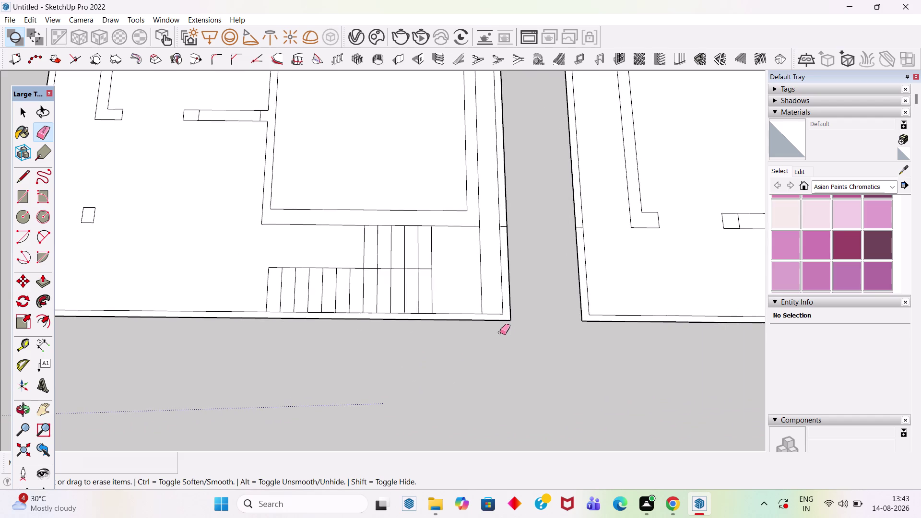
scroll(up, 3)
click(508, 228)
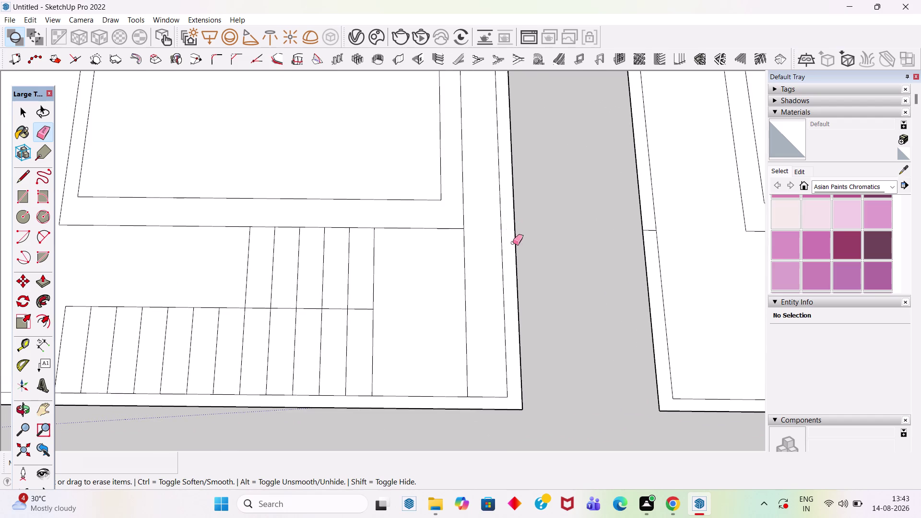
scroll(down, 3)
key(space)
scroll(down, 3)
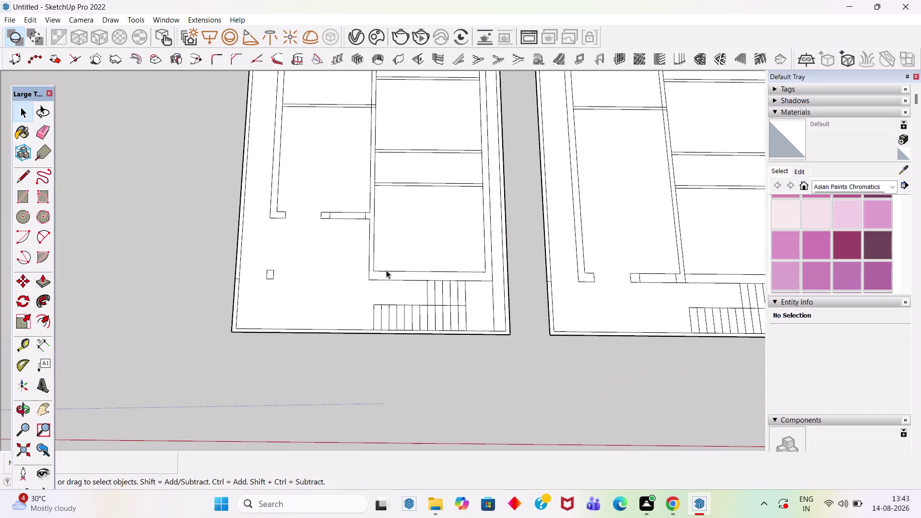
scroll(up, 3)
click(391, 278)
scroll(down, 3)
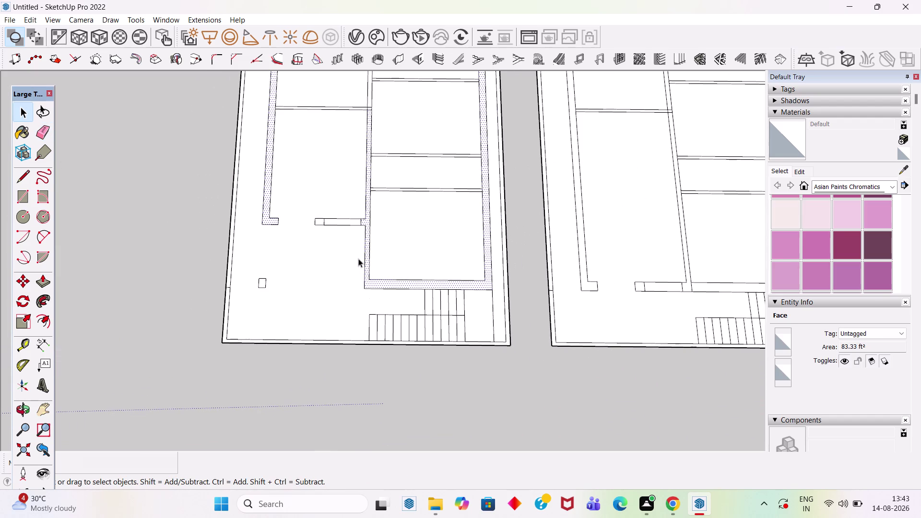
scroll(down, 3)
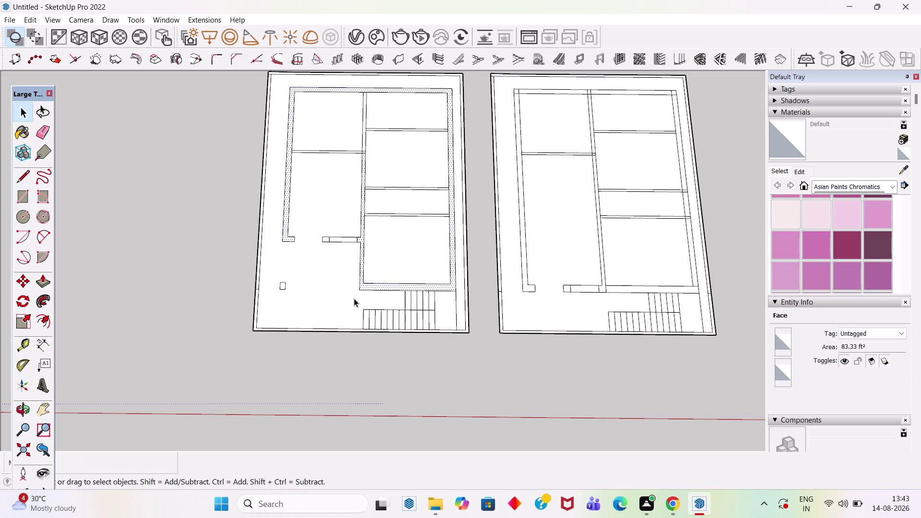
key(space)
scroll(up, 3)
click(219, 175)
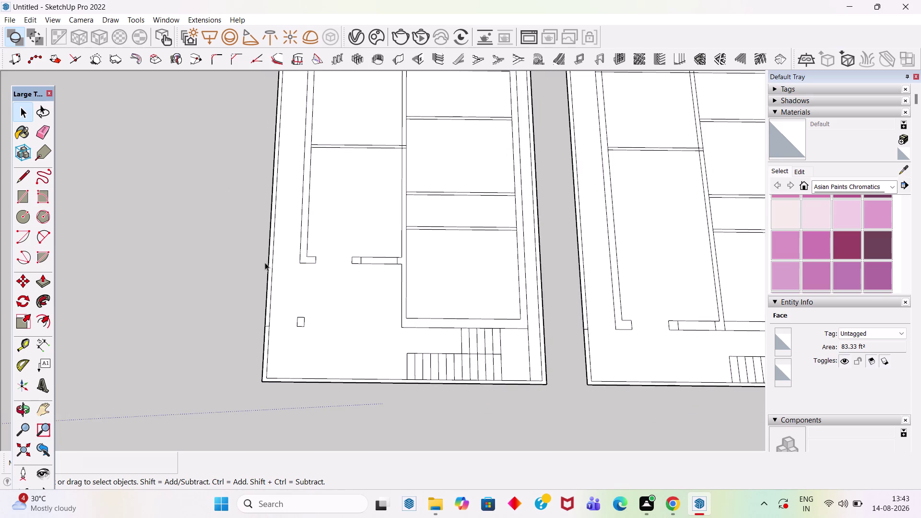
scroll(down, 3)
scroll(up, 3)
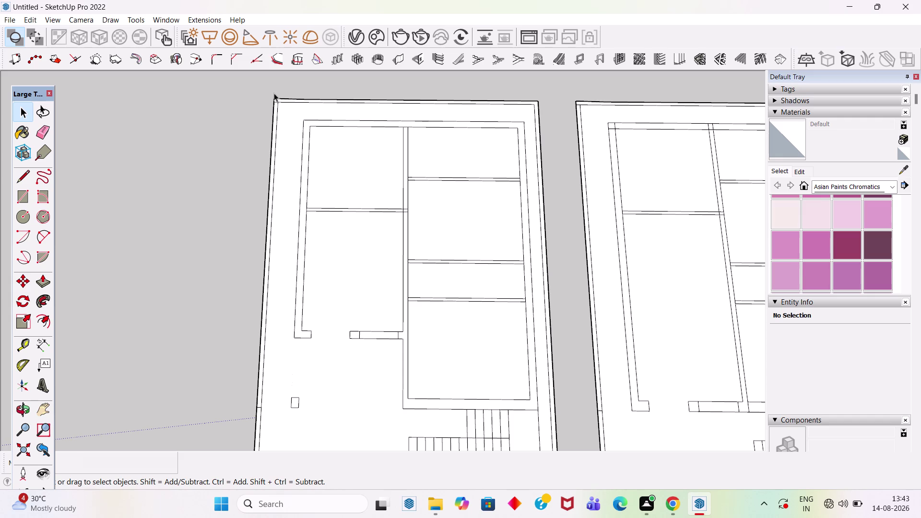
Place two horizontal guides, 2' below the inner top wall and 3' further down.
key(t)
scroll(up, 3)
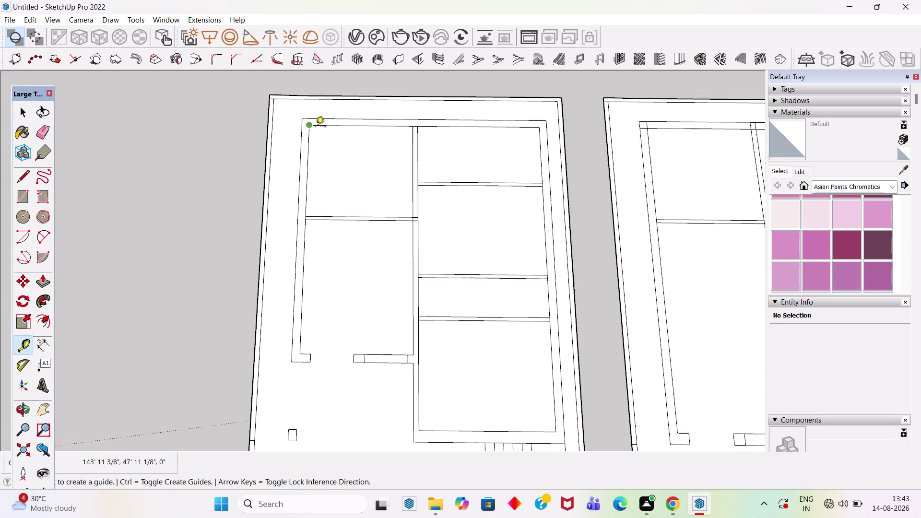
scroll(up, 3)
click(323, 125)
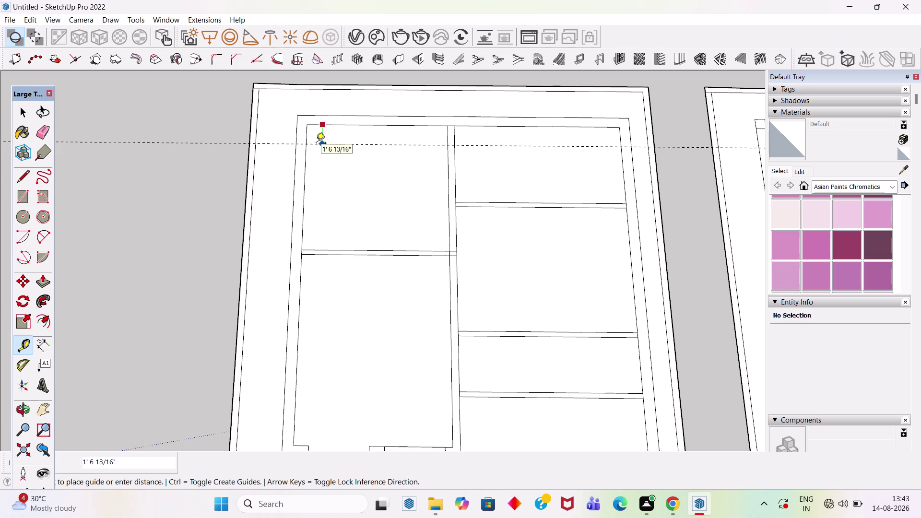
text(2')
key(Return)
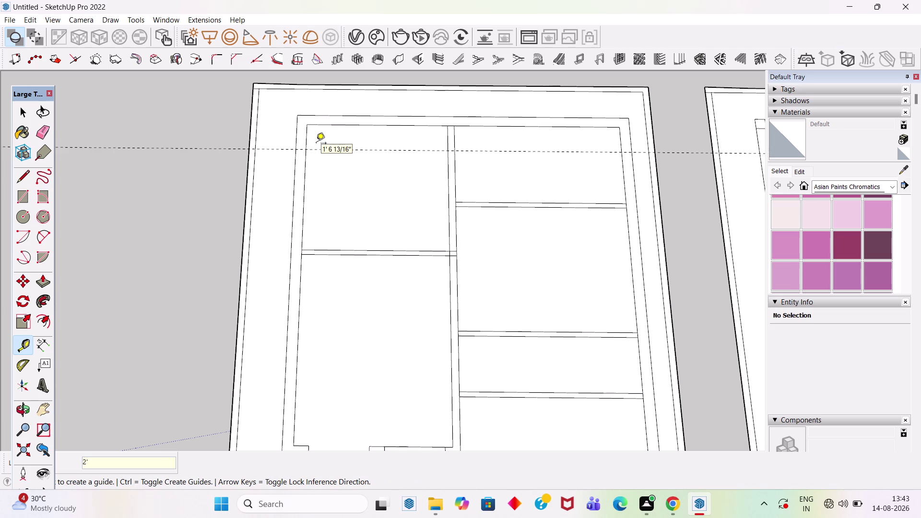
click(324, 150)
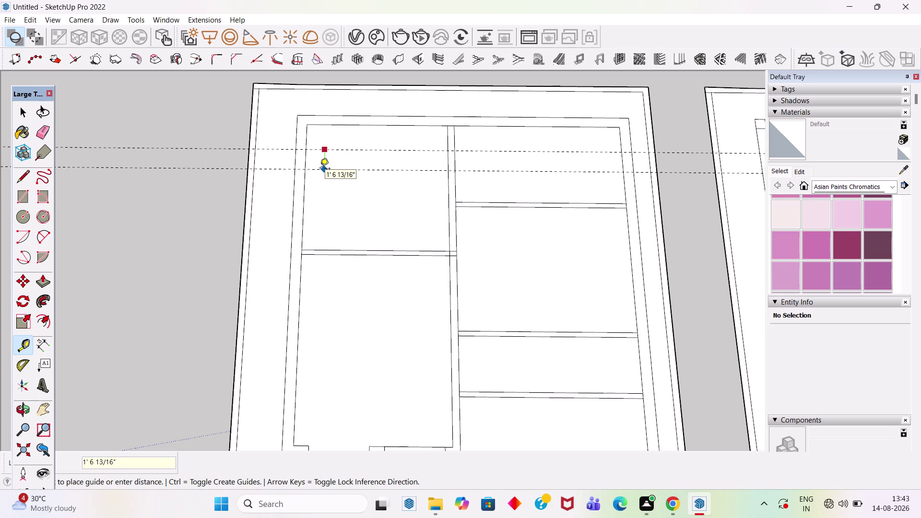
text(3')
key(Return)
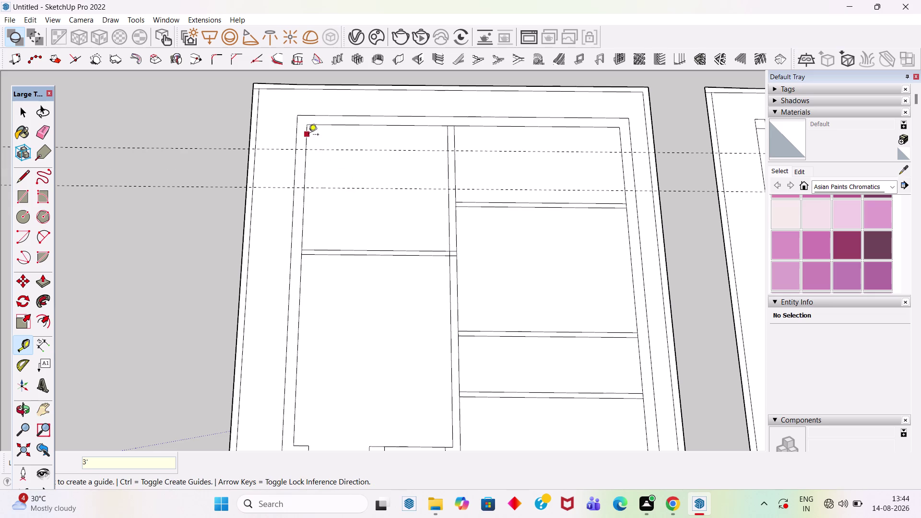
Place two vertical guides, 1' from the inner left wall and 3' further right.
click(306, 140)
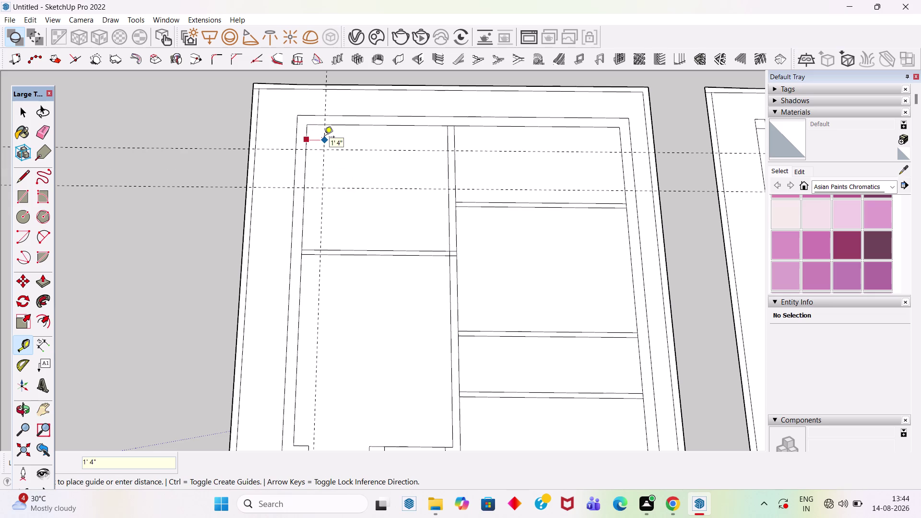
text(1')
key(Return)
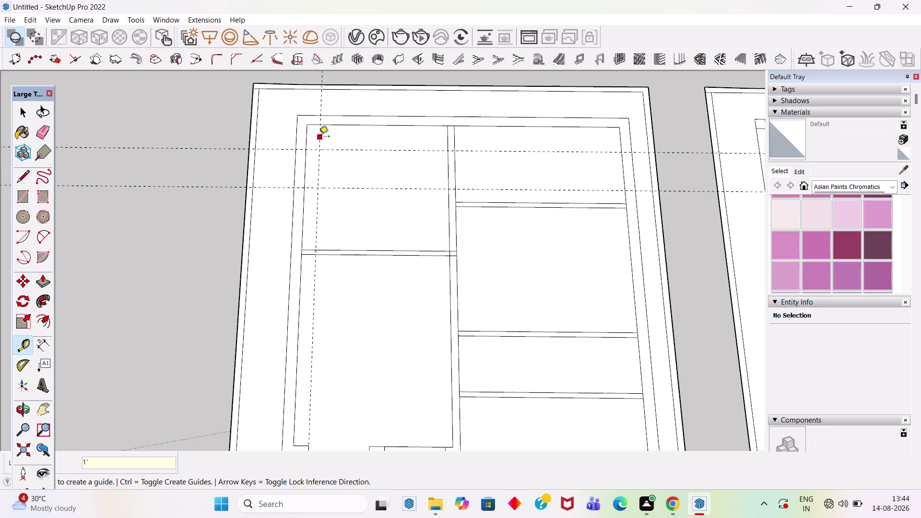
click(319, 137)
text(3')
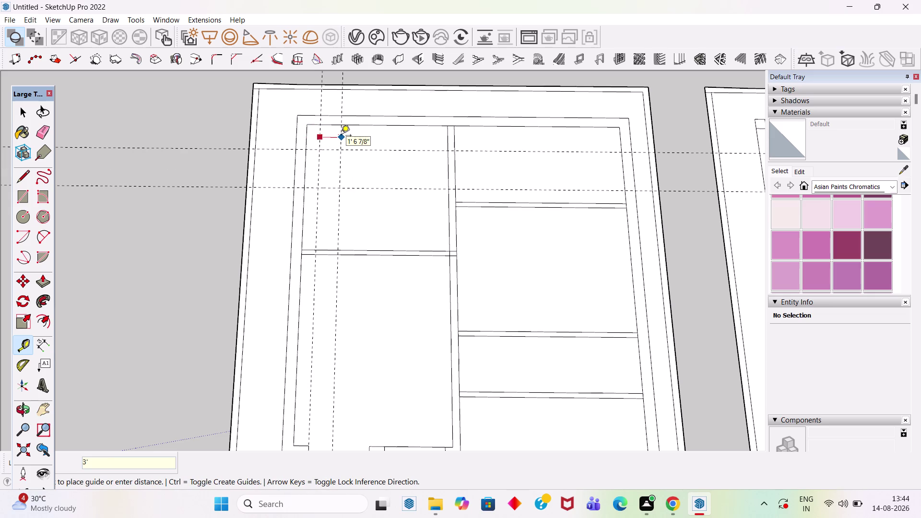
key(Return)
key(space)
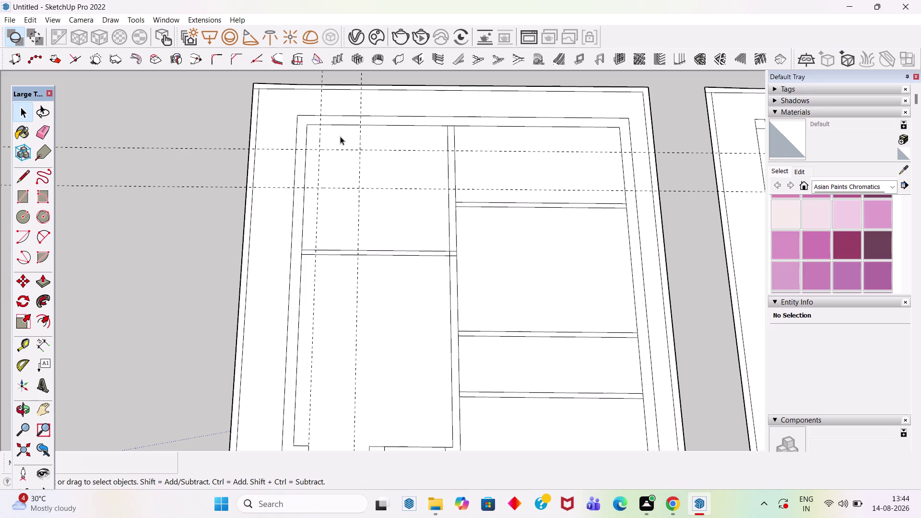
Draw wall edges along the new guides in the top-left room.
key(l)
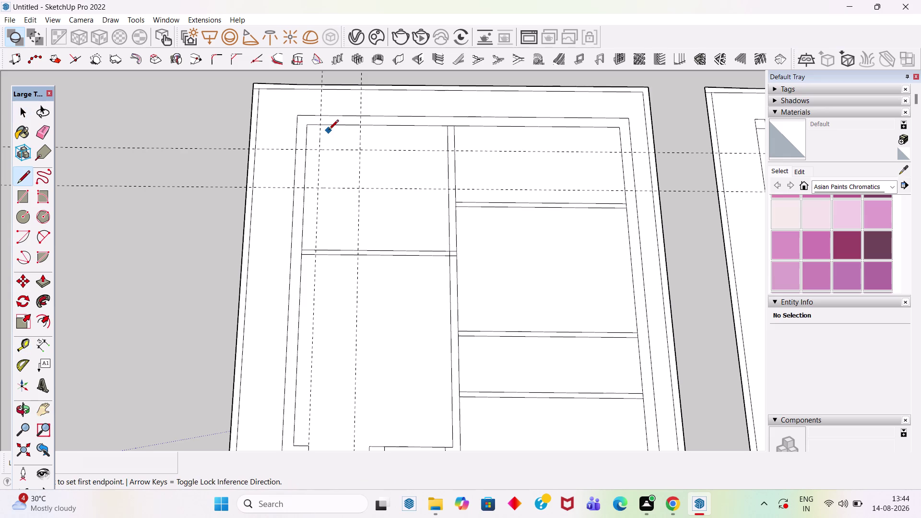
click(320, 125)
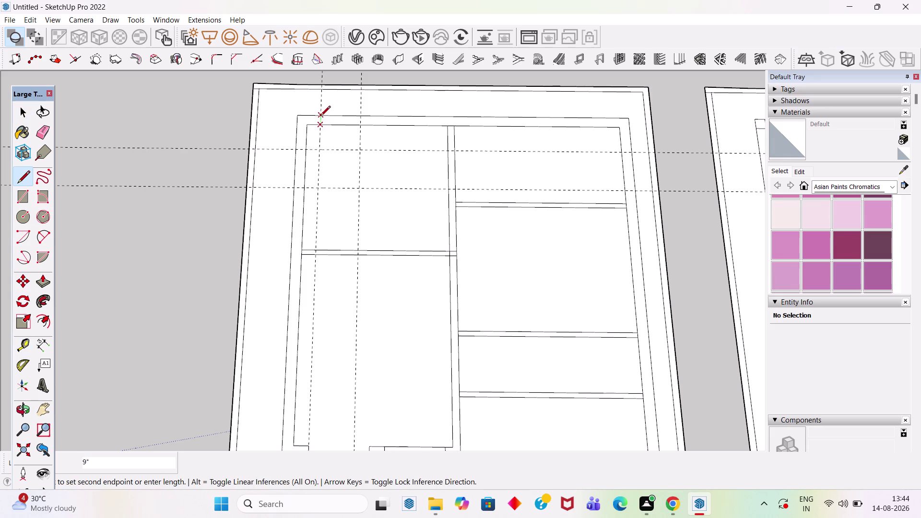
click(320, 117)
click(362, 126)
click(362, 114)
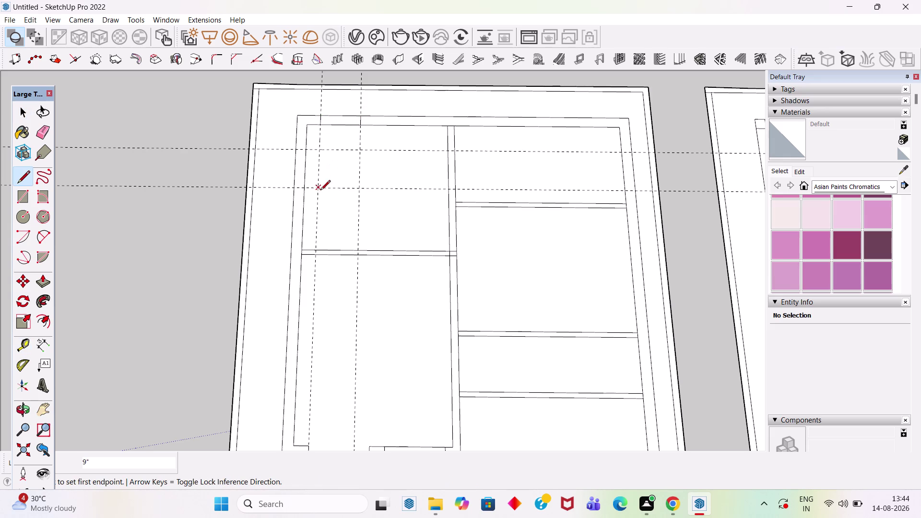
click(296, 151)
click(305, 150)
click(296, 187)
click(305, 190)
scroll(up, 3)
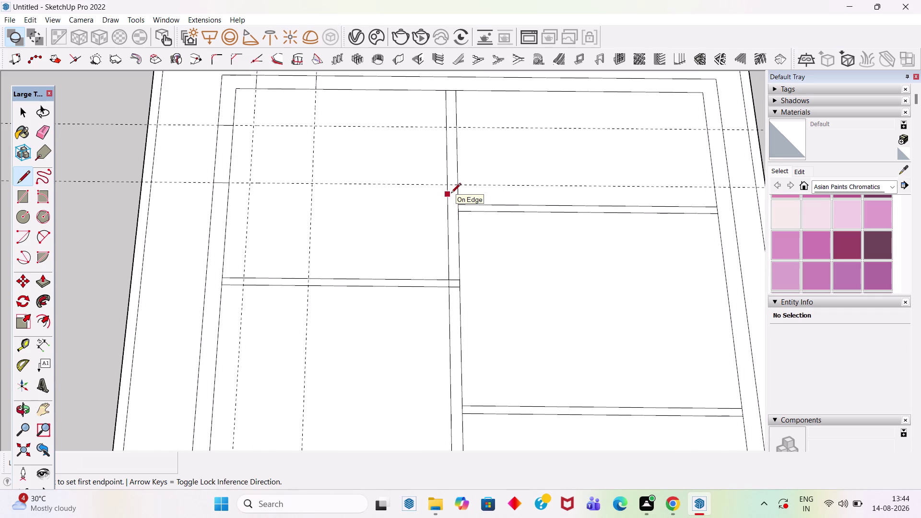
scroll(up, 3)
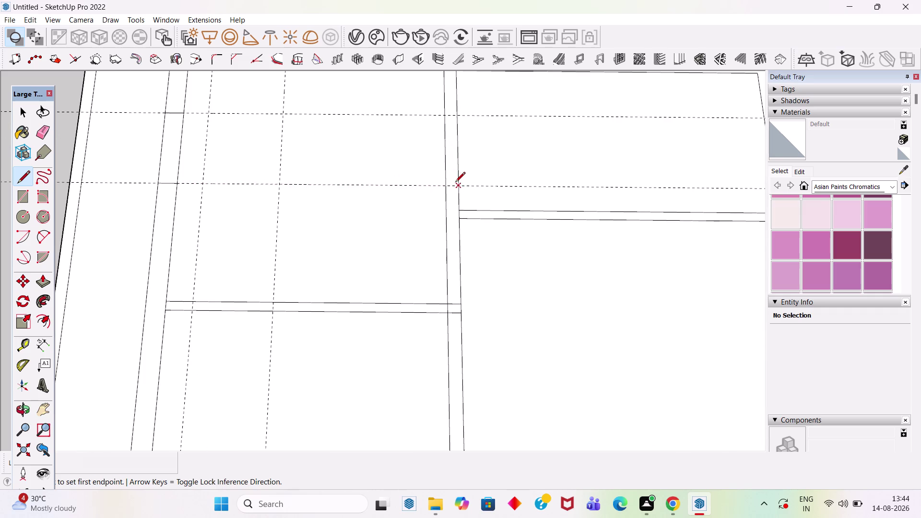
Place a guide 2.5' from the central dividing wall.
key(t)
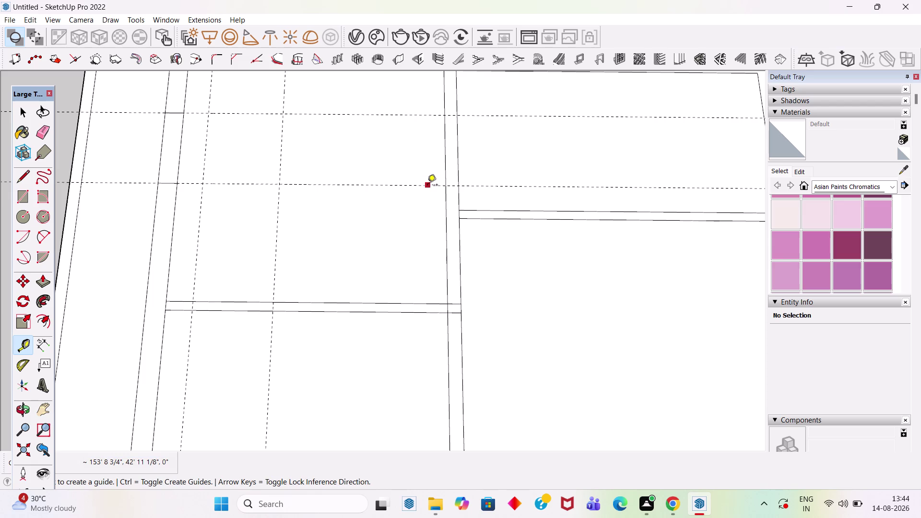
click(428, 186)
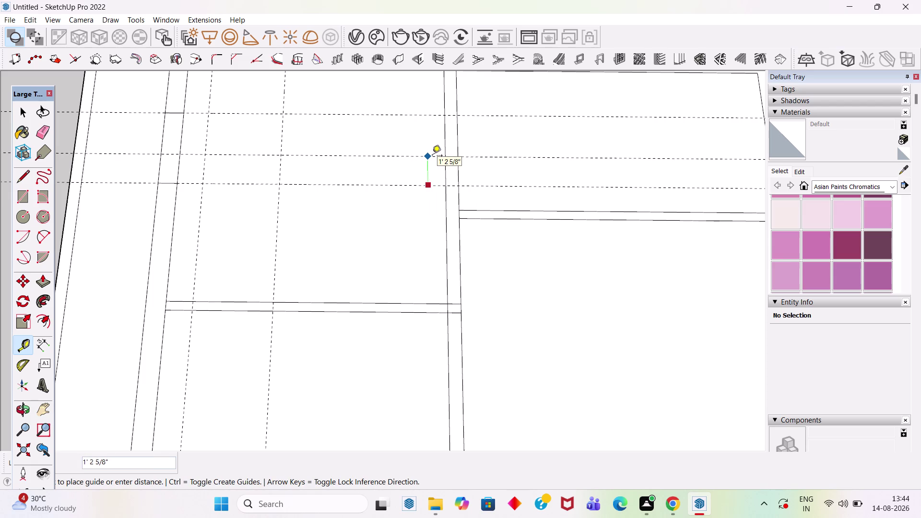
text(2.5)
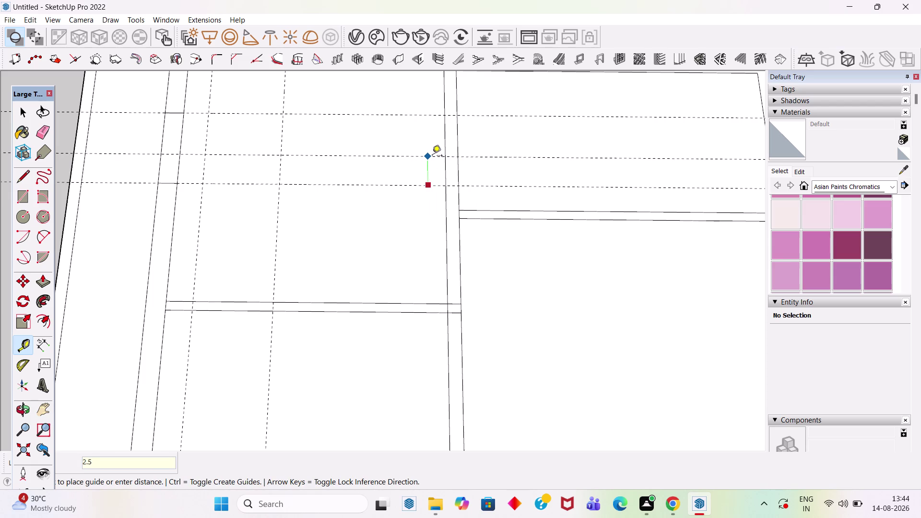
text(')
key(Return)
key(space)
key(l)
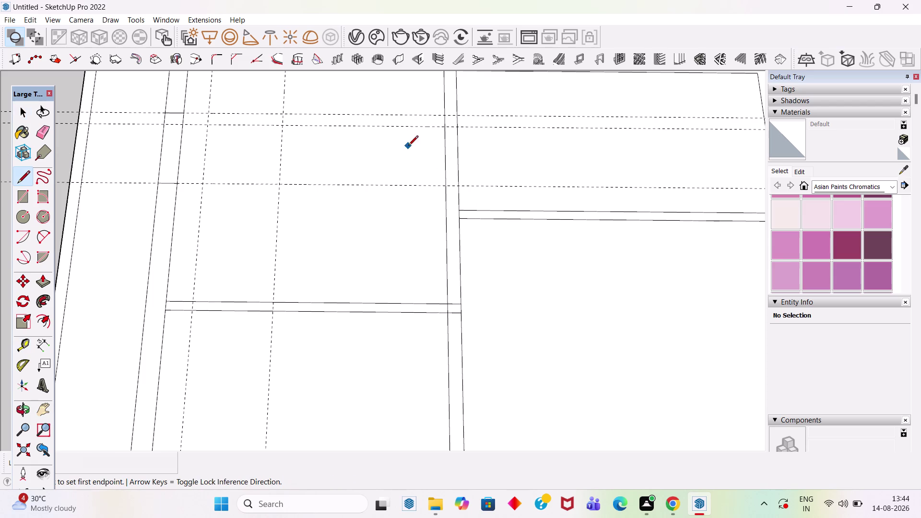
Draw edges across the central wall at the lower and upper guides.
click(444, 187)
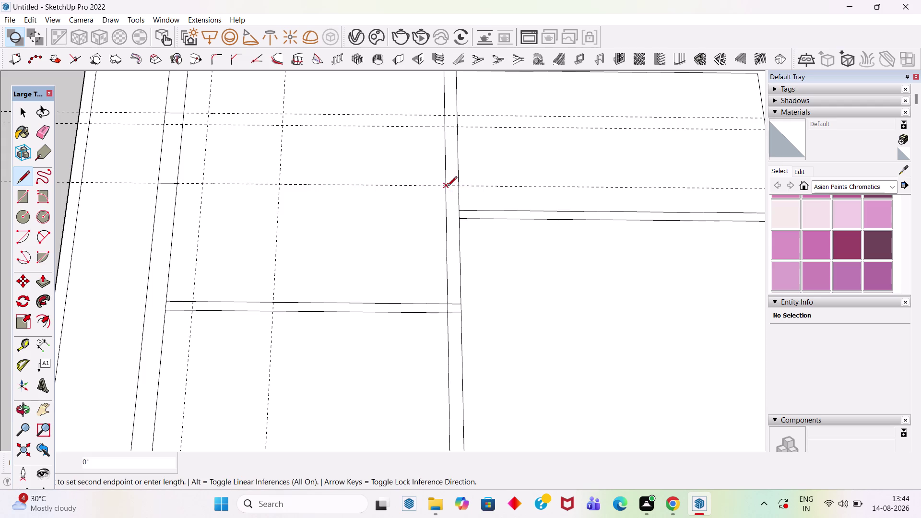
click(462, 188)
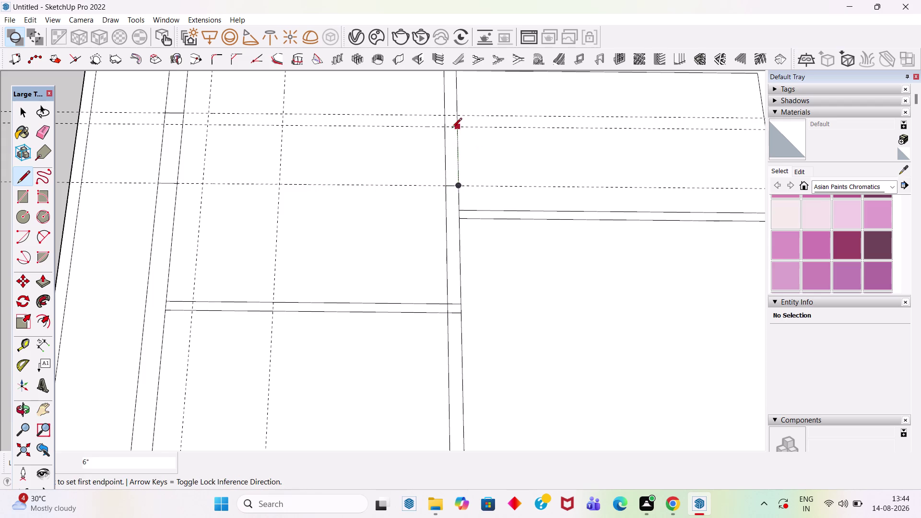
click(443, 127)
click(458, 127)
key(space)
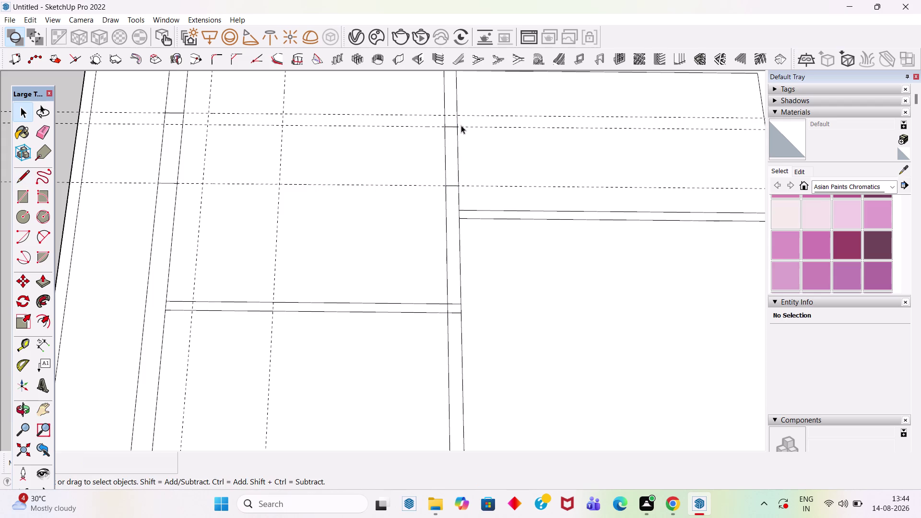
scroll(down, 3)
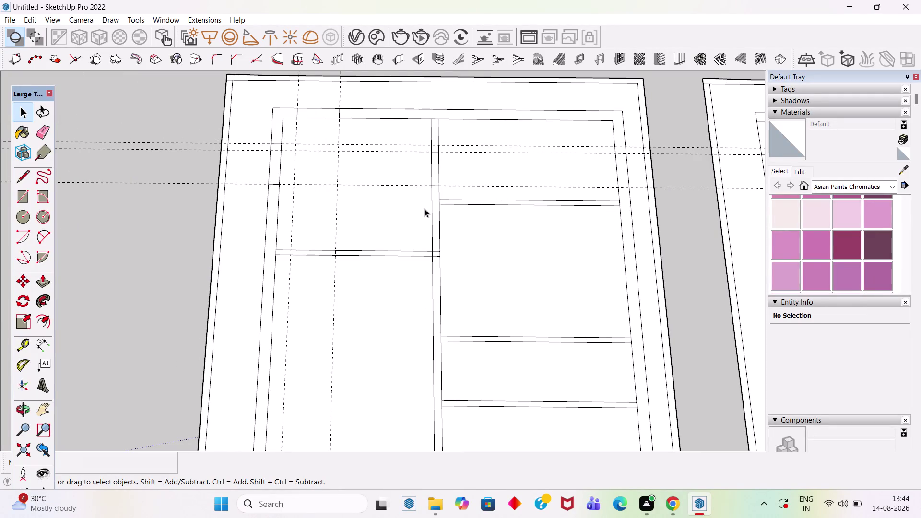
scroll(down, 3)
scroll(down, 3)
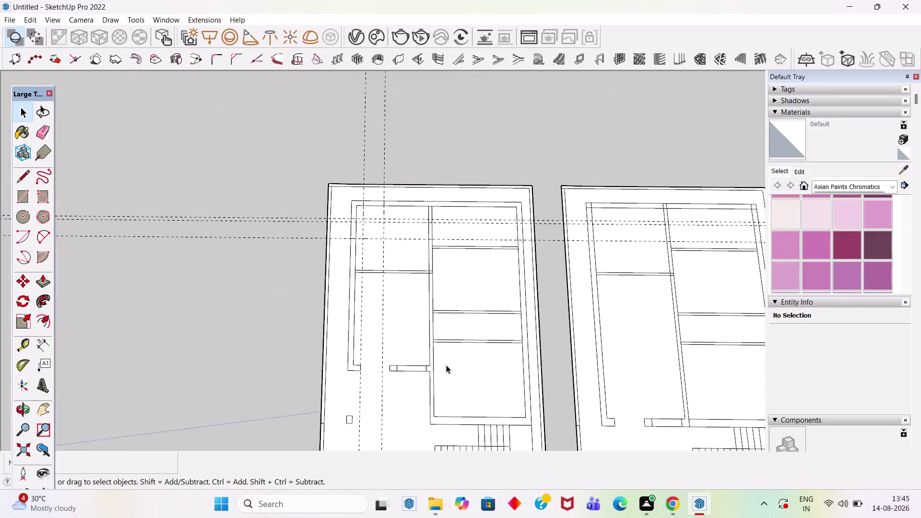
scroll(up, 3)
scroll(up, 3)
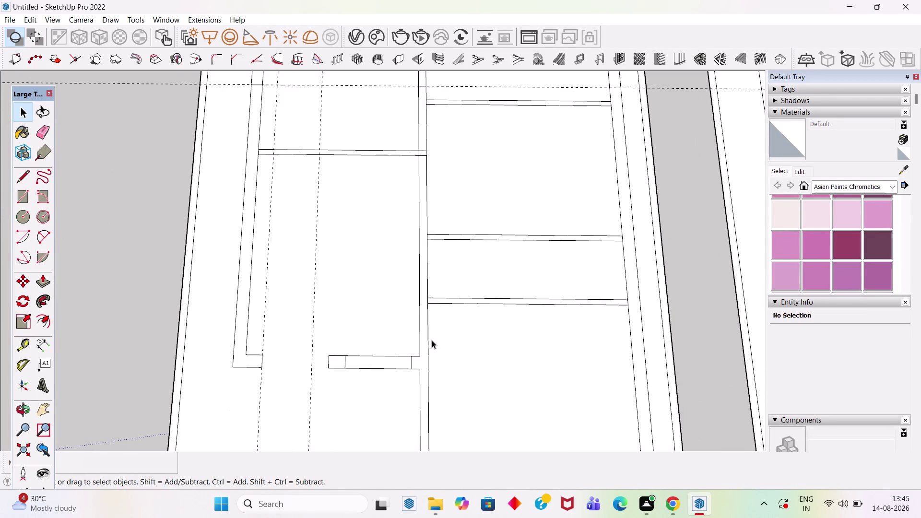
scroll(up, 3)
scroll(down, 3)
scroll(down, 3)
scroll(up, 3)
click(32, 19)
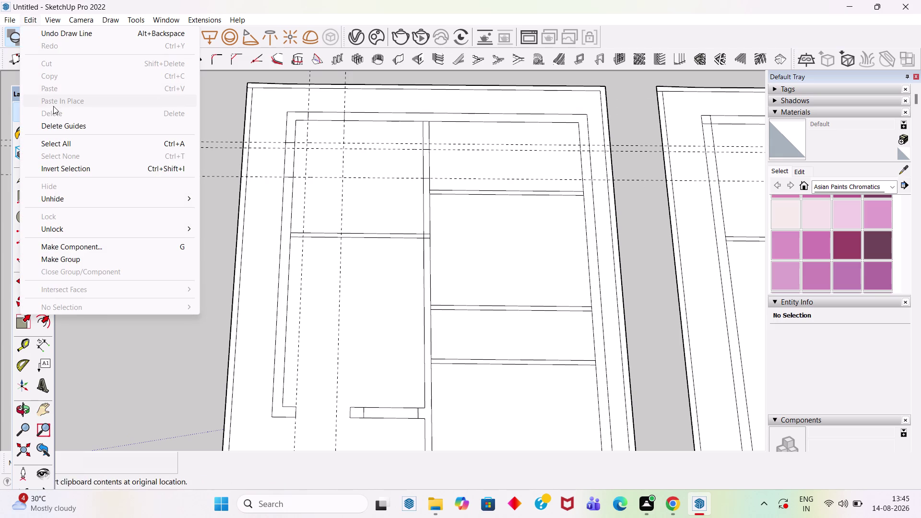
Delete all guides and erase edges to open door gaps in top, left and dividing walls.
click(60, 127)
scroll(up, 3)
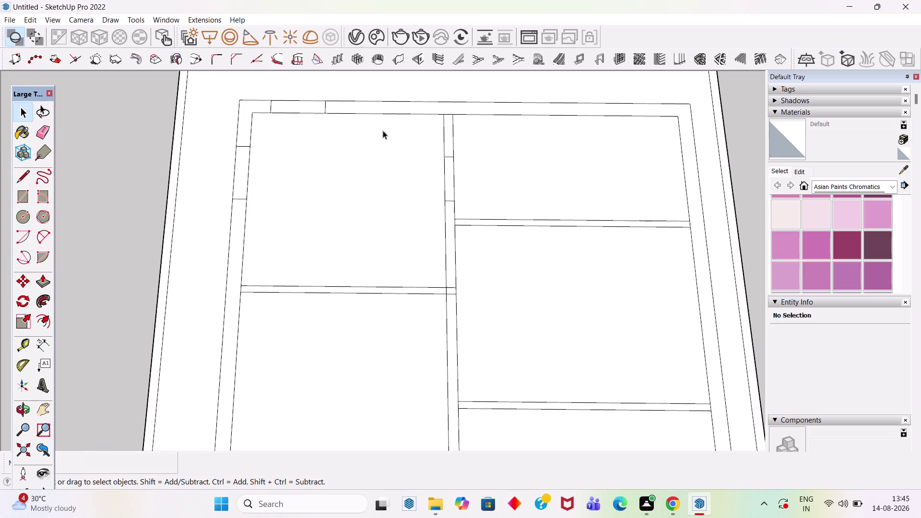
key(e)
click(296, 100)
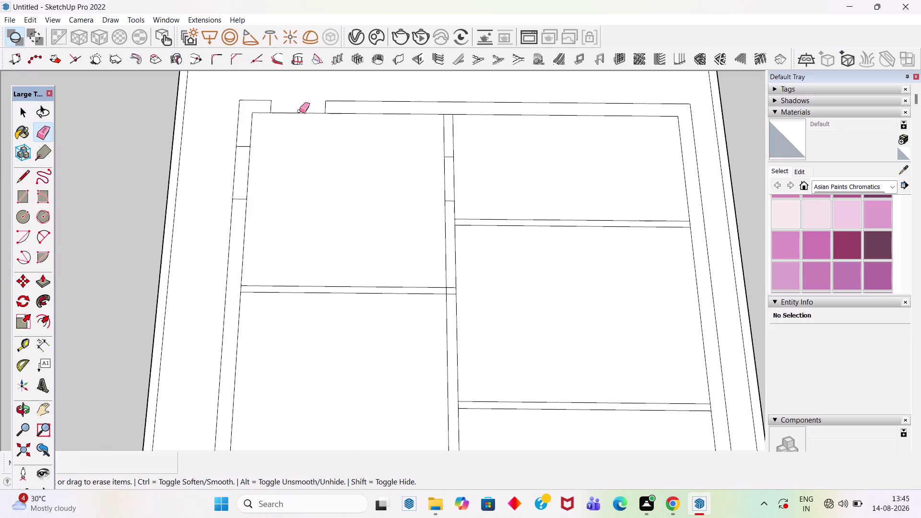
click(300, 114)
click(248, 173)
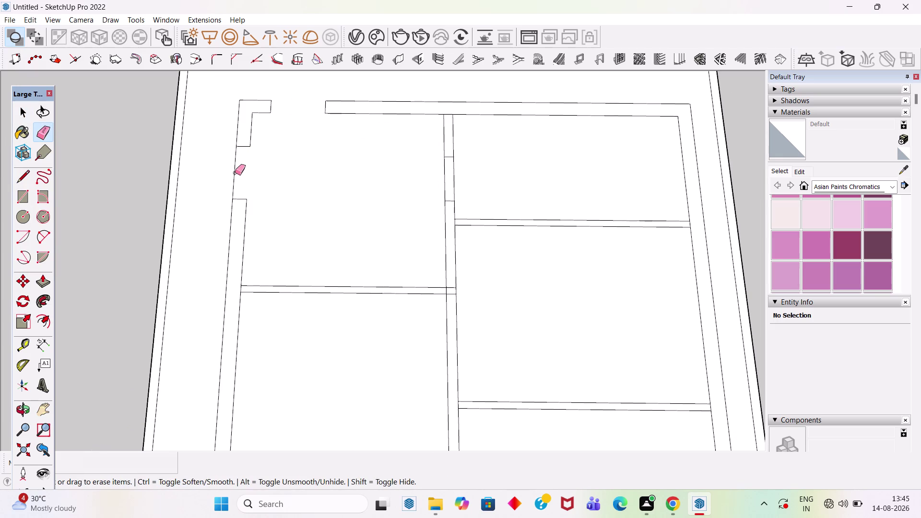
click(235, 173)
click(454, 177)
click(445, 176)
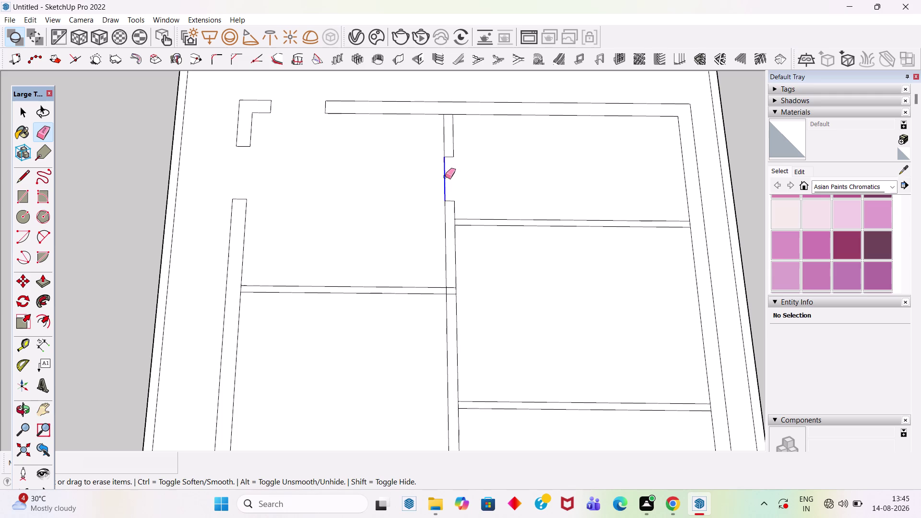
Erase the remaining stray edges at the central wall junction.
scroll(down, 3)
scroll(up, 3)
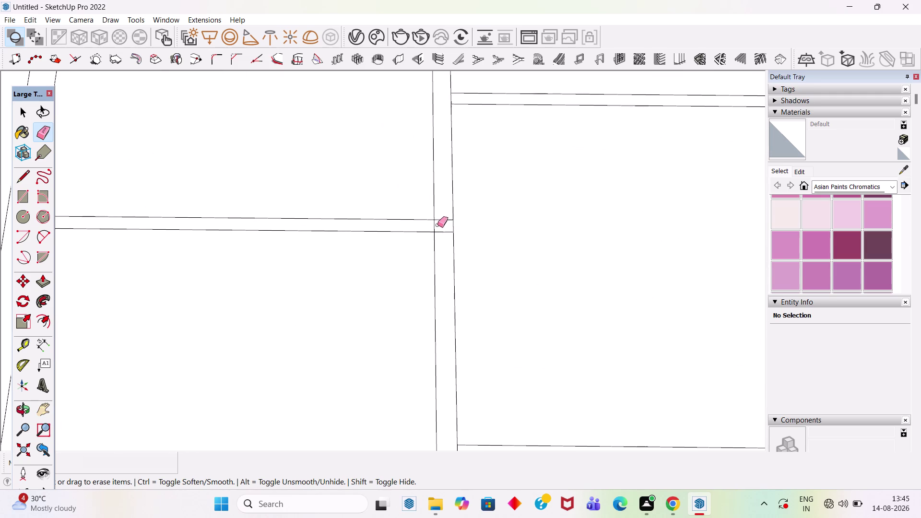
click(434, 225)
click(440, 218)
click(443, 221)
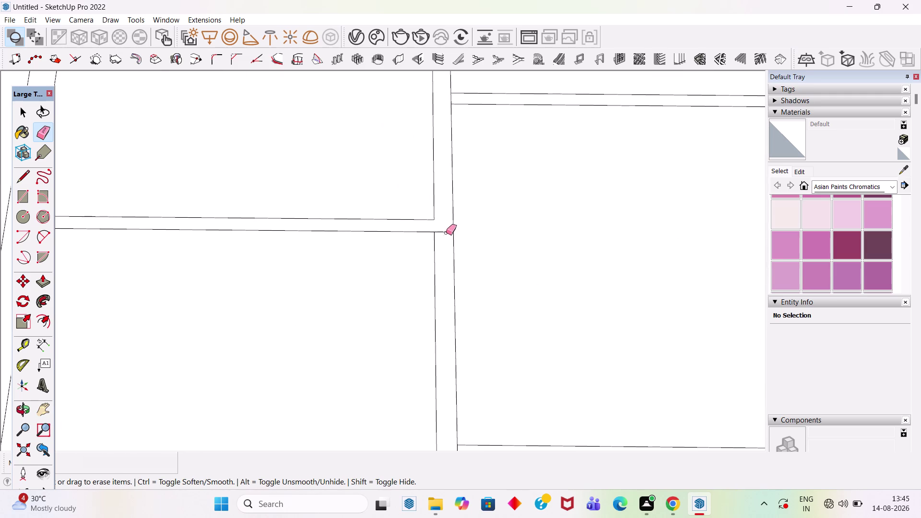
click(446, 232)
scroll(down, 3)
key(space)
scroll(down, 3)
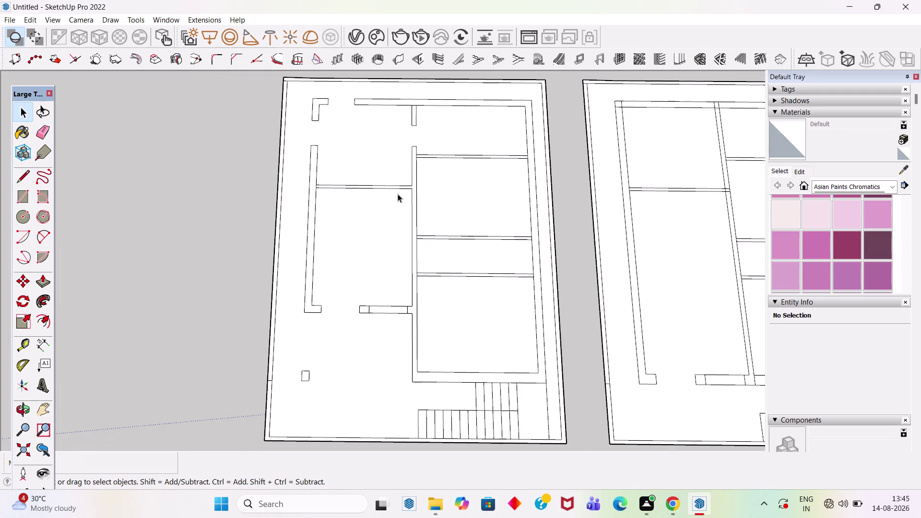
scroll(down, 3)
scroll(up, 3)
Place Tape Measure guides offset 6 and 3' from the wall edges.
key(t)
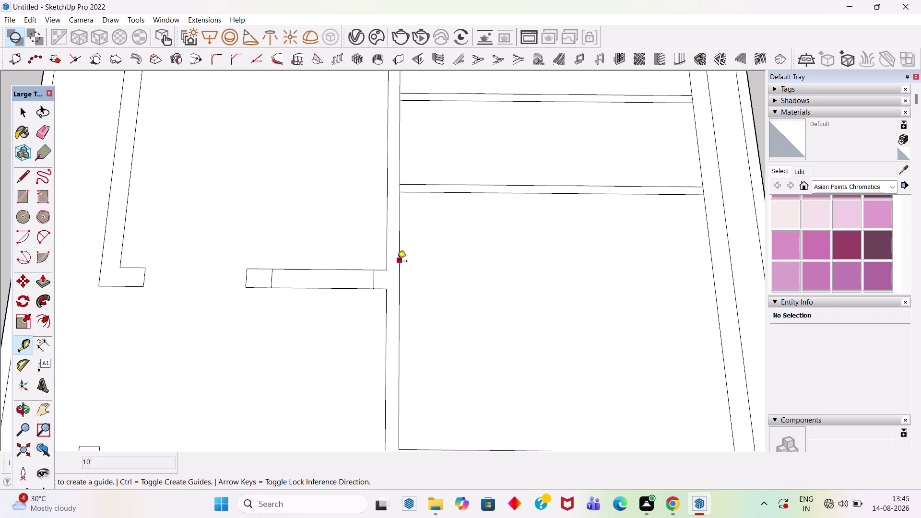
scroll(up, 3)
click(352, 269)
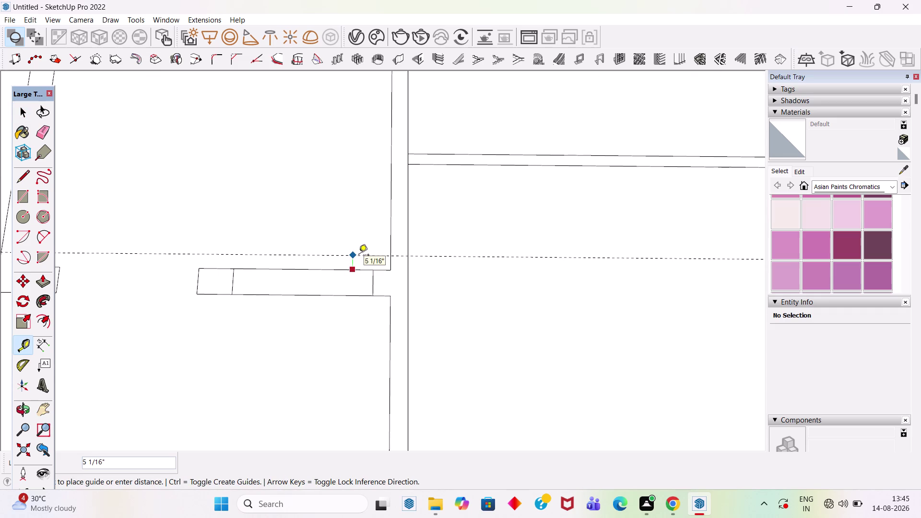
key(6)
key(Return)
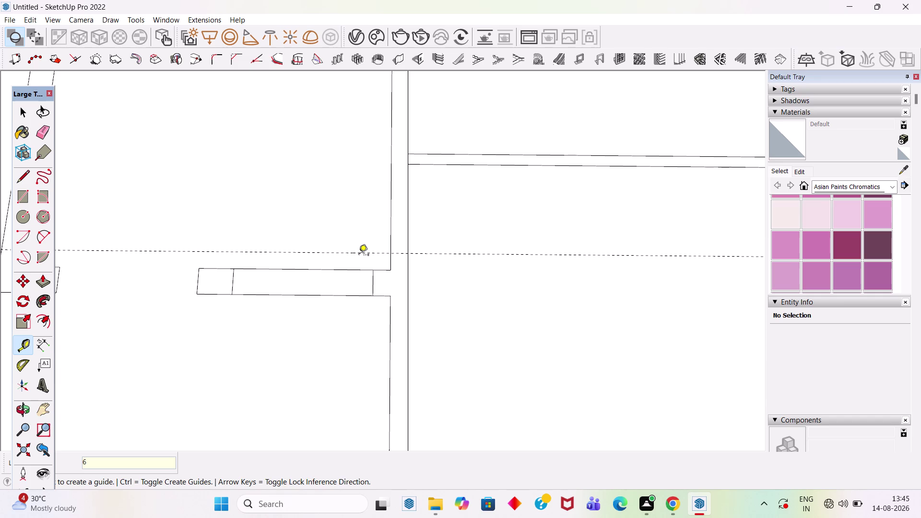
scroll(up, 3)
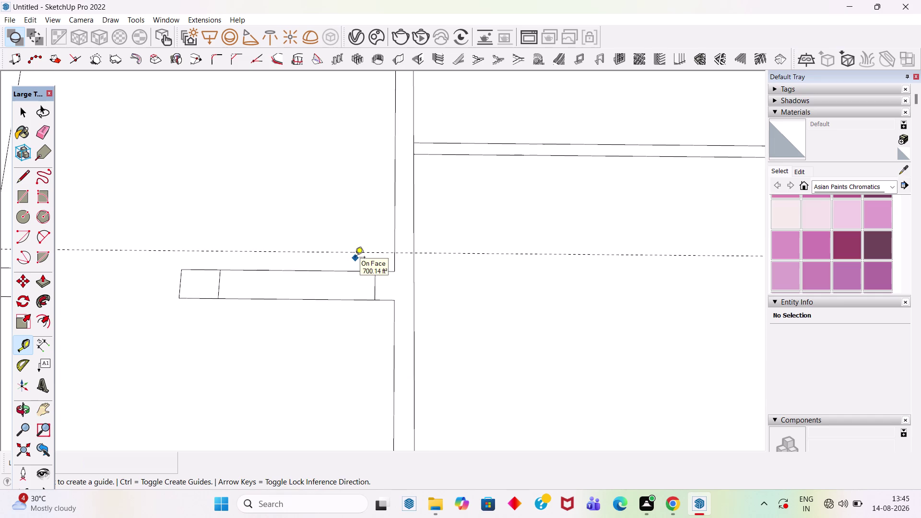
scroll(up, 3)
click(372, 249)
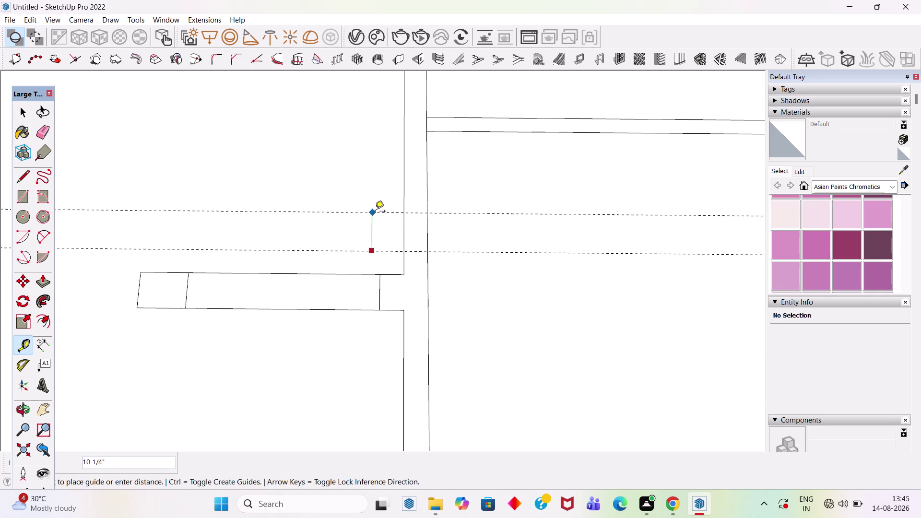
key(3)
key(apostrophe)
key(Return)
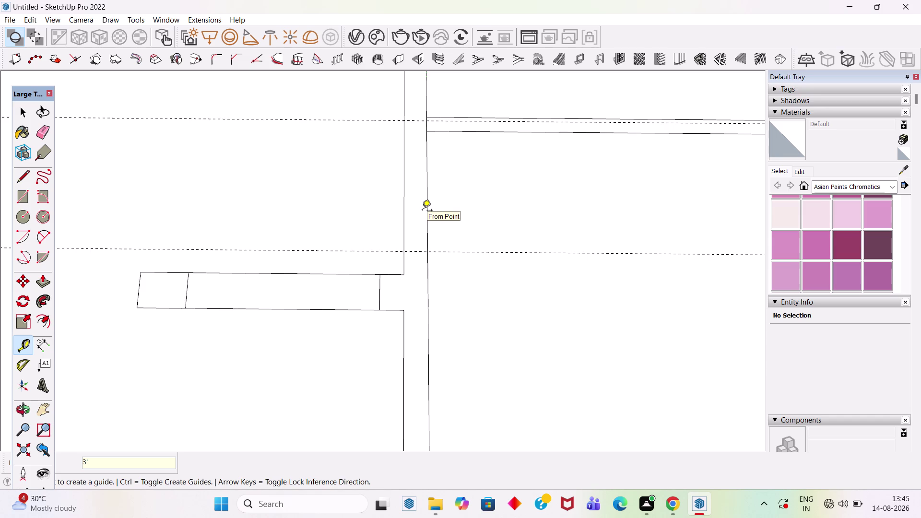
Undo those guides and place a 3' guide from the right room's top wall.
key(ctrl+z)
key(ctrl+z)
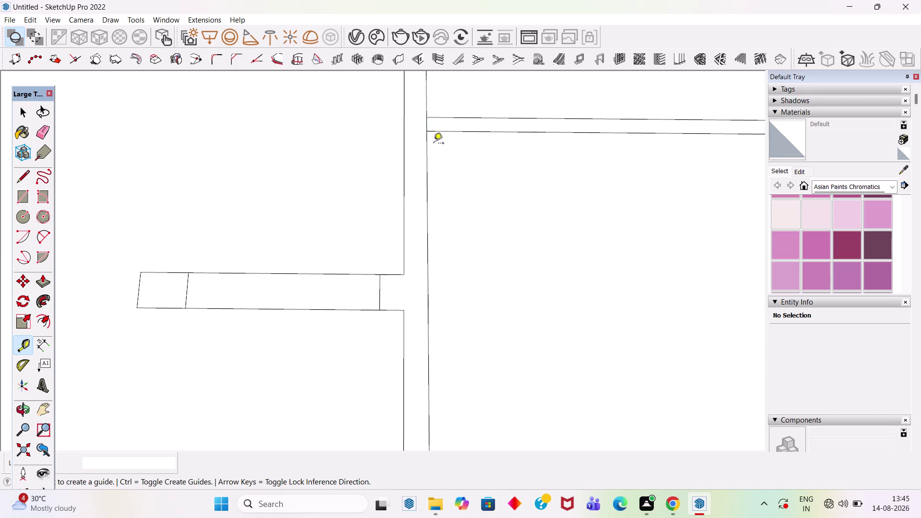
click(437, 133)
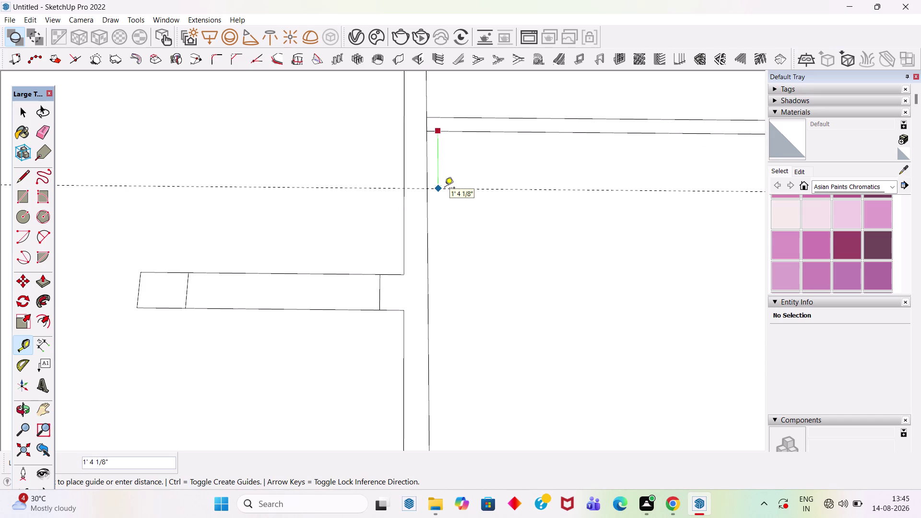
text(3')
key(Return)
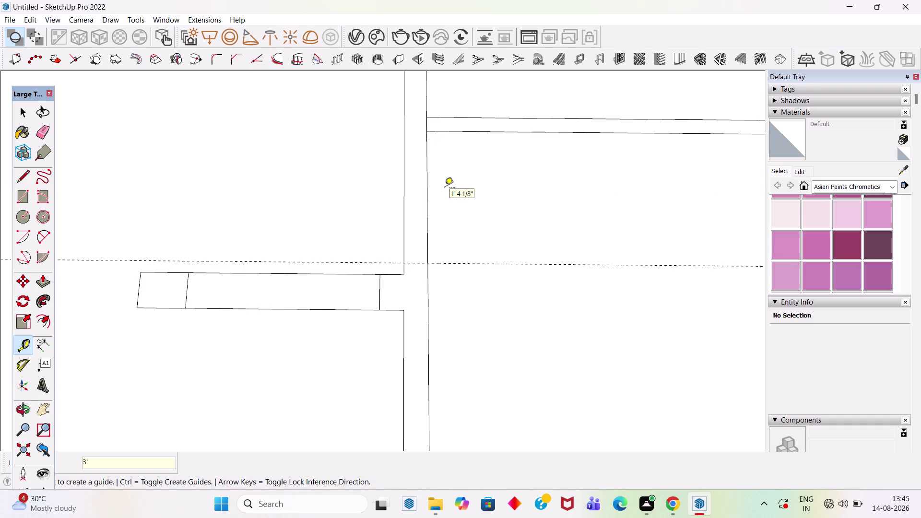
Draw two edges across the central wall, one at the guide and one near the top.
key(l)
click(402, 263)
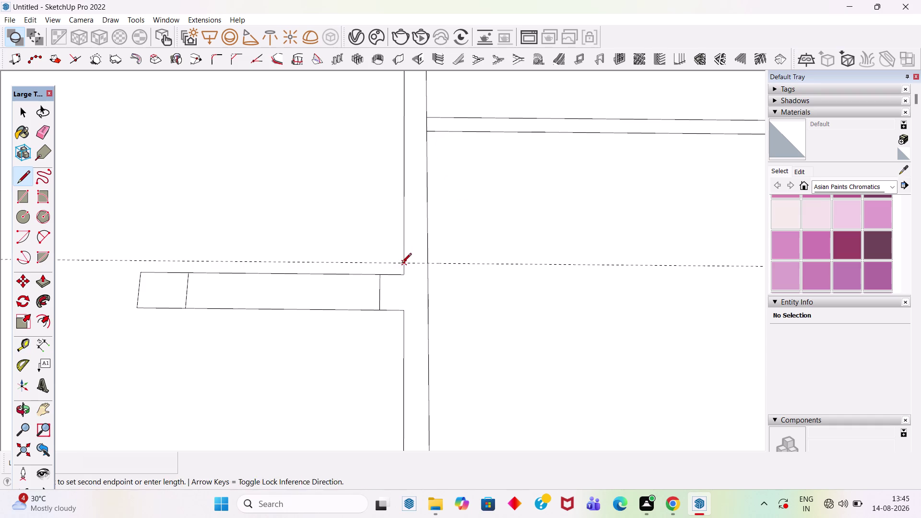
click(430, 264)
click(428, 132)
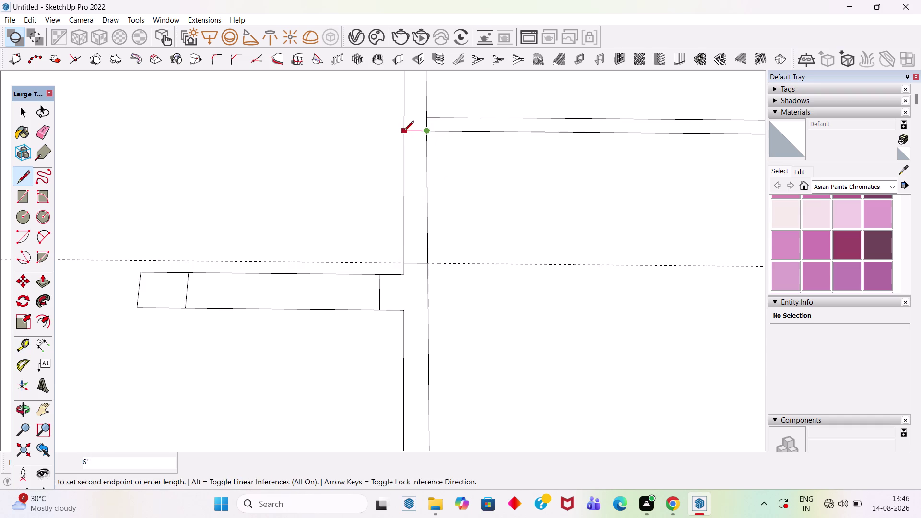
click(403, 131)
Erase the wall edges between the cuts to open the doorway, plus a stray junction edge.
key(space)
key(e)
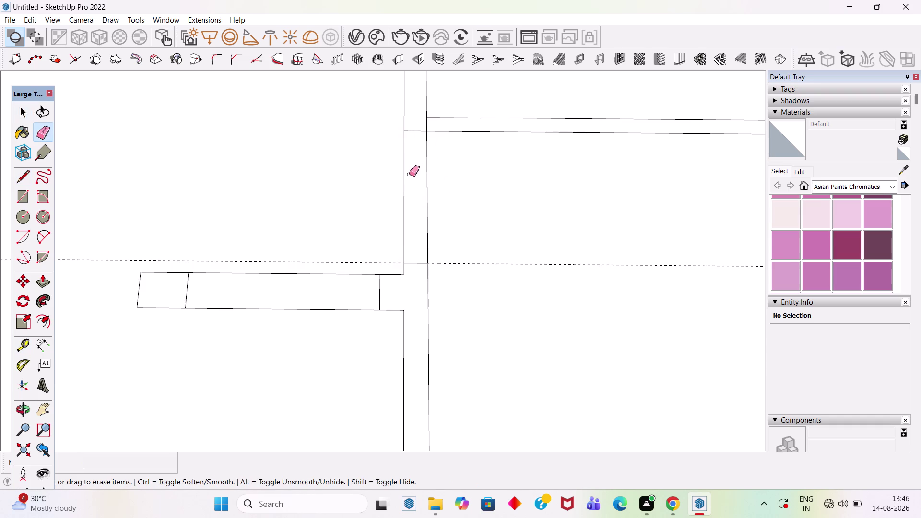
click(403, 179)
click(426, 180)
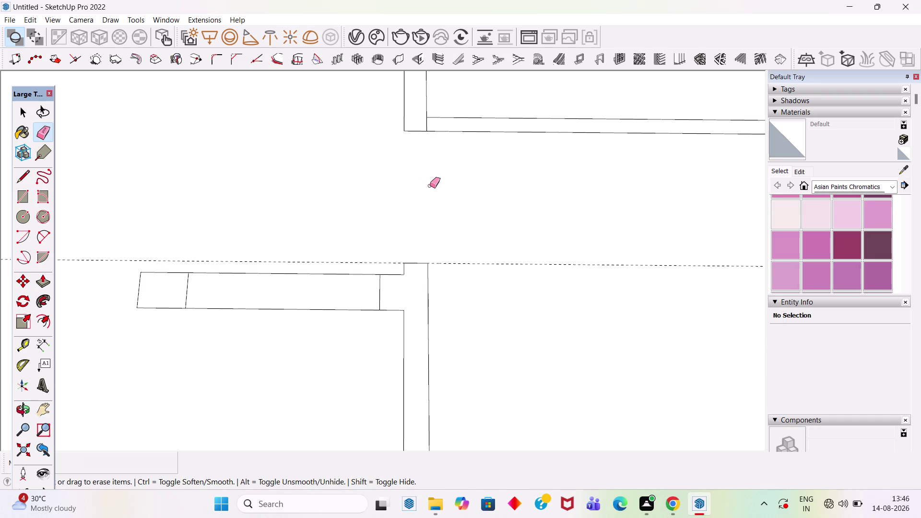
click(390, 262)
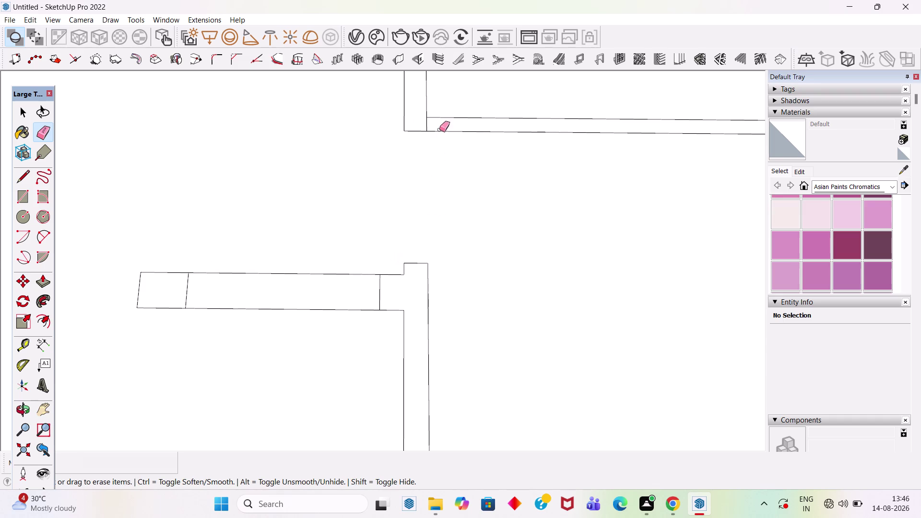
scroll(up, 3)
click(433, 124)
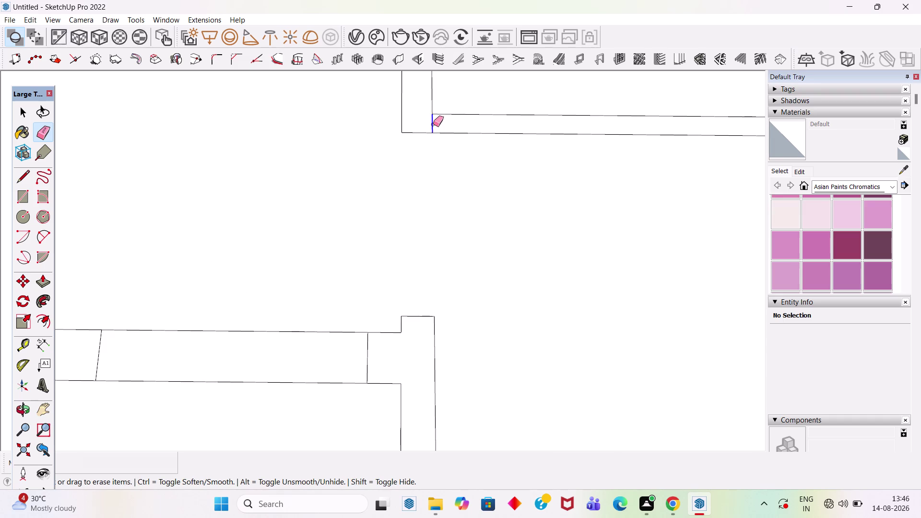
scroll(down, 3)
key(space)
key(space)
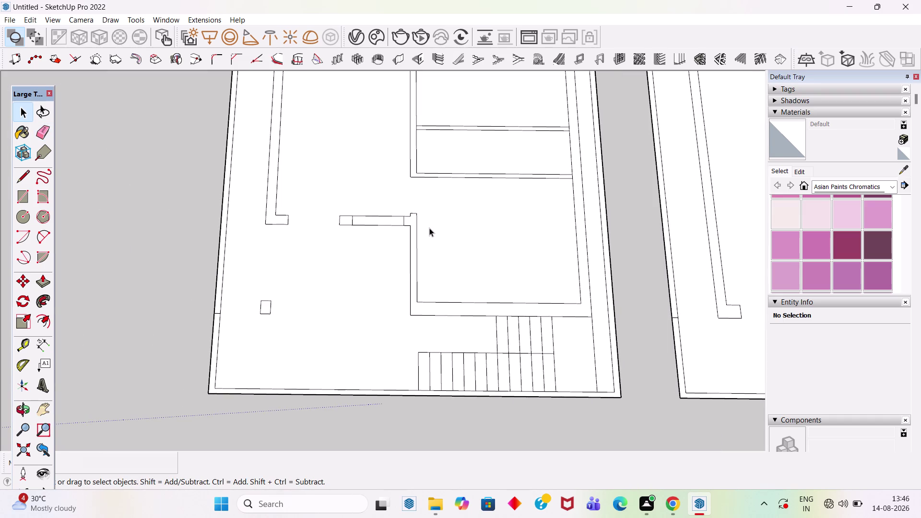
scroll(down, 3)
scroll(up, 3)
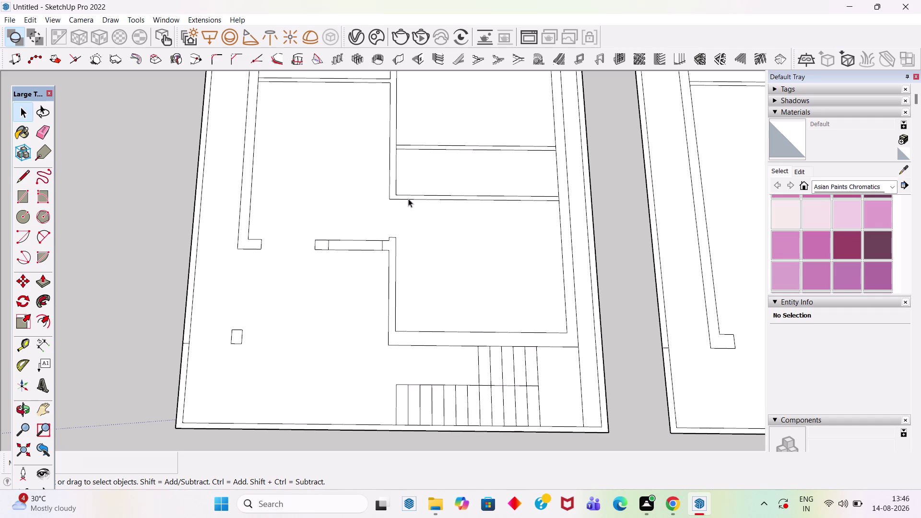
scroll(down, 3)
scroll(down, 3)
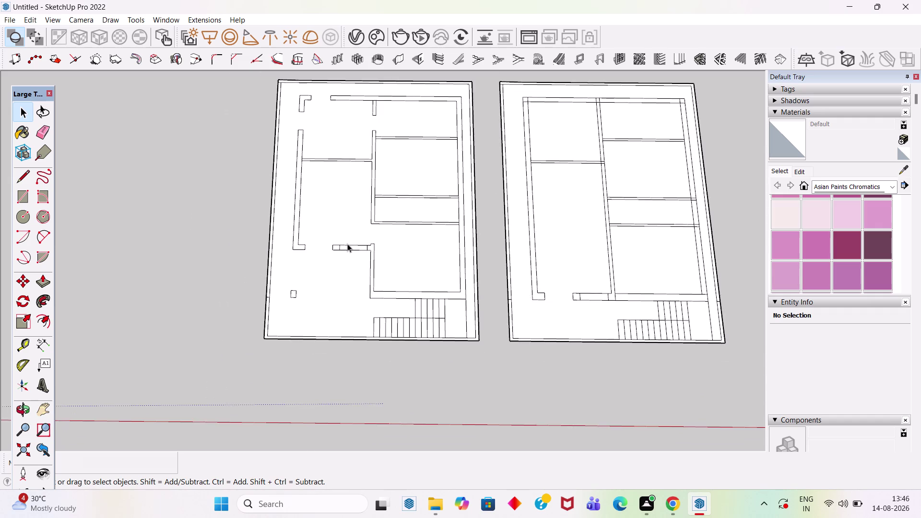
scroll(down, 3)
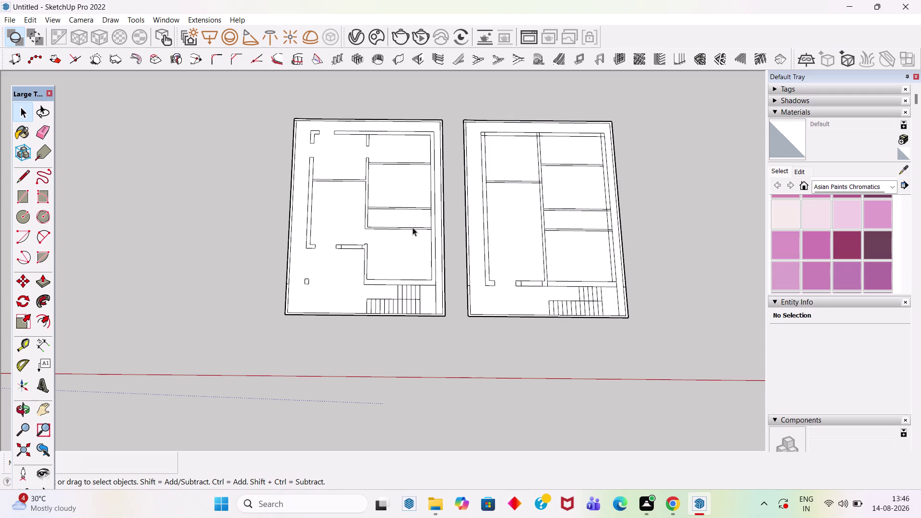
scroll(up, 3)
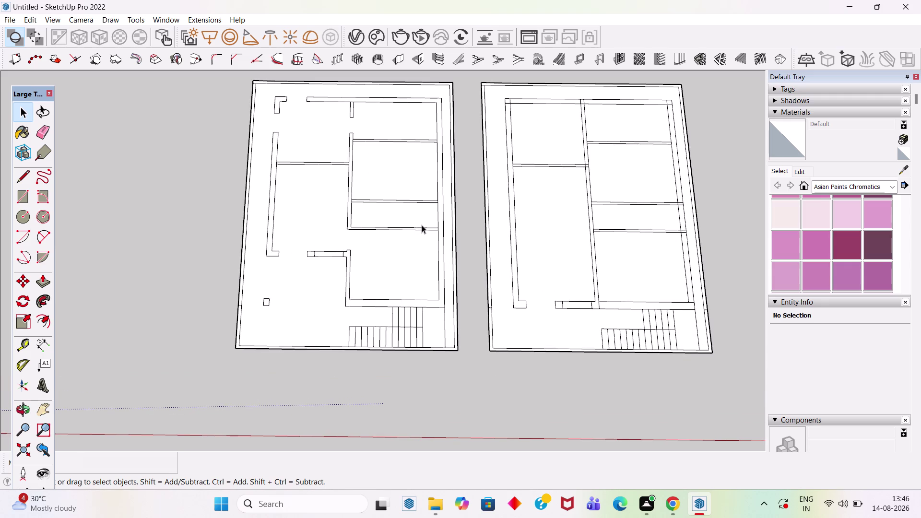
scroll(up, 3)
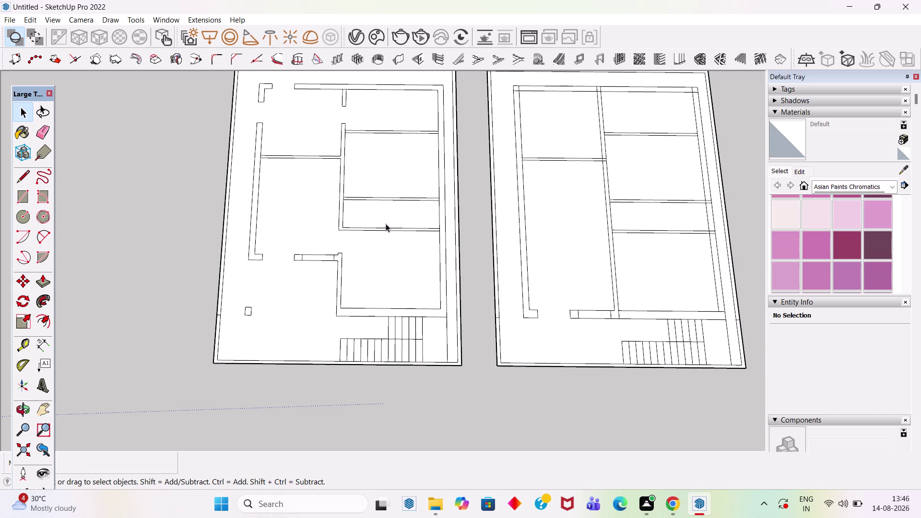
scroll(up, 3)
key(t)
Place a guide 6' from the inner wall edge and another 4" beyond it.
scroll(up, 3)
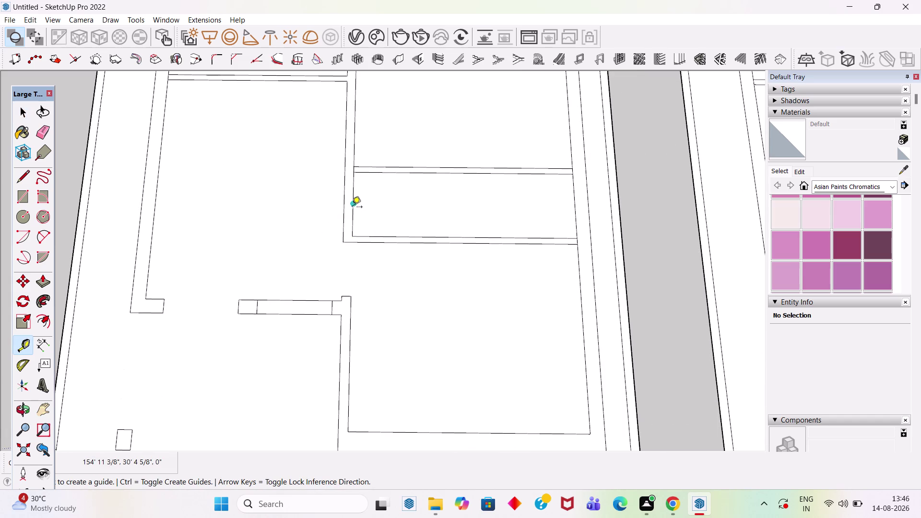
click(355, 189)
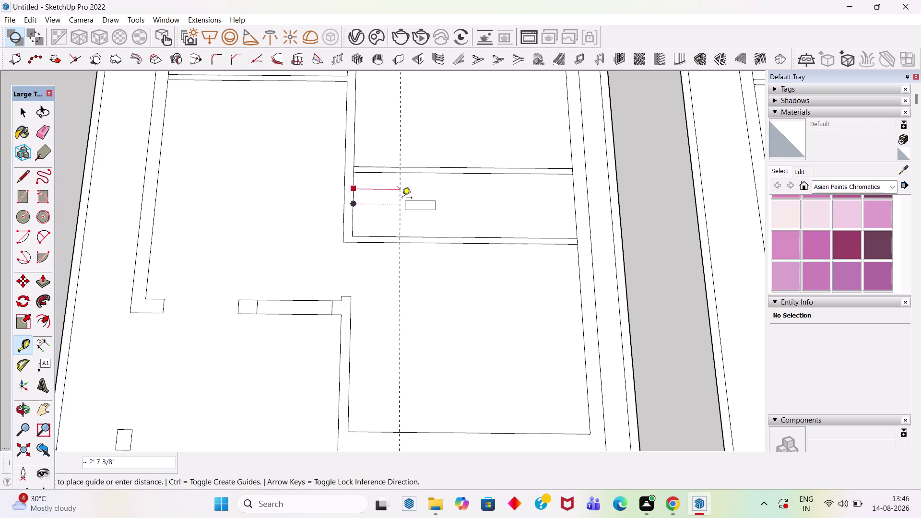
text(6')
key(Return)
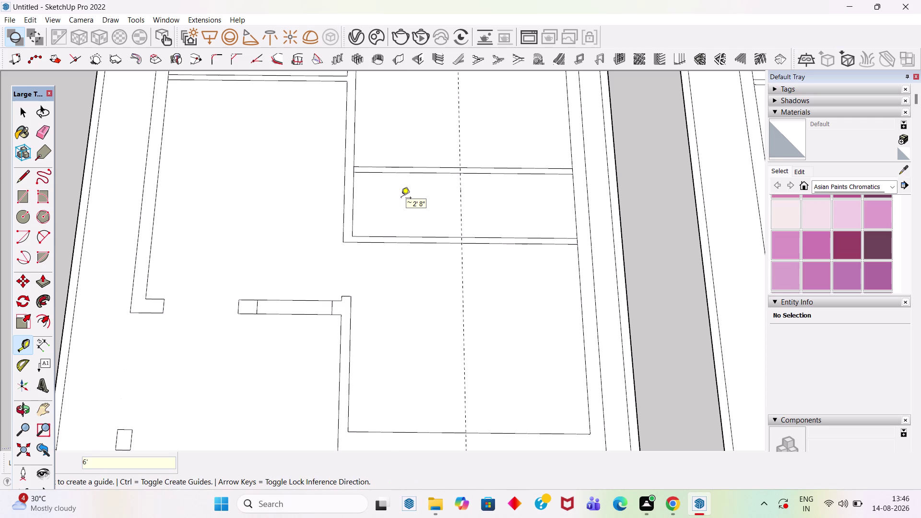
scroll(up, 3)
click(459, 186)
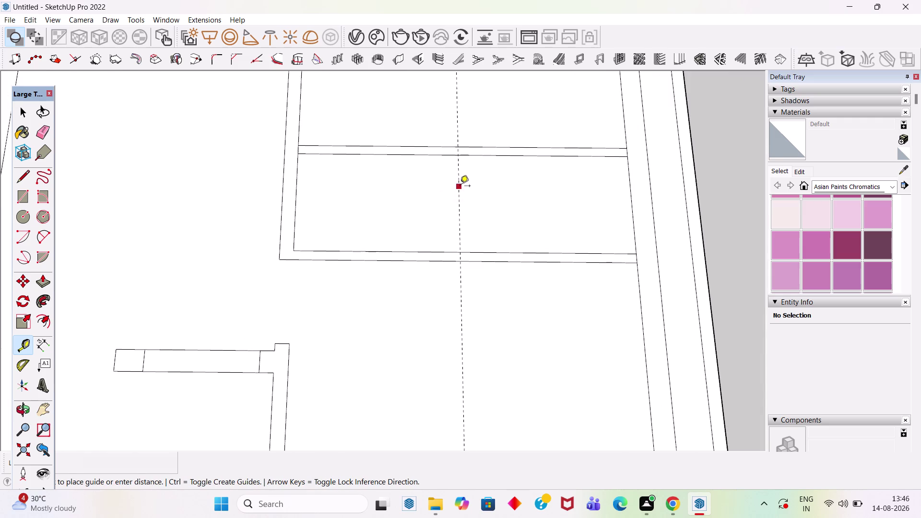
key(4)
key(Return)
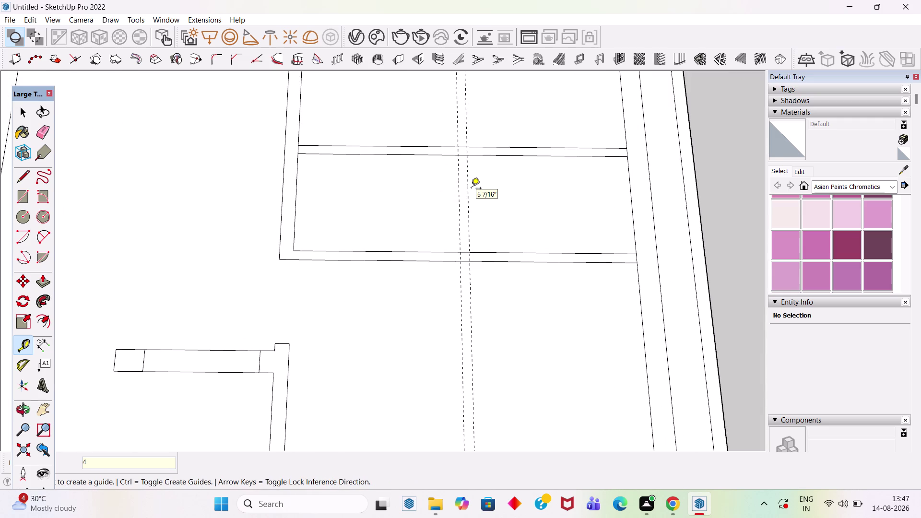
Add a further guide 6' from the new guide.
click(468, 180)
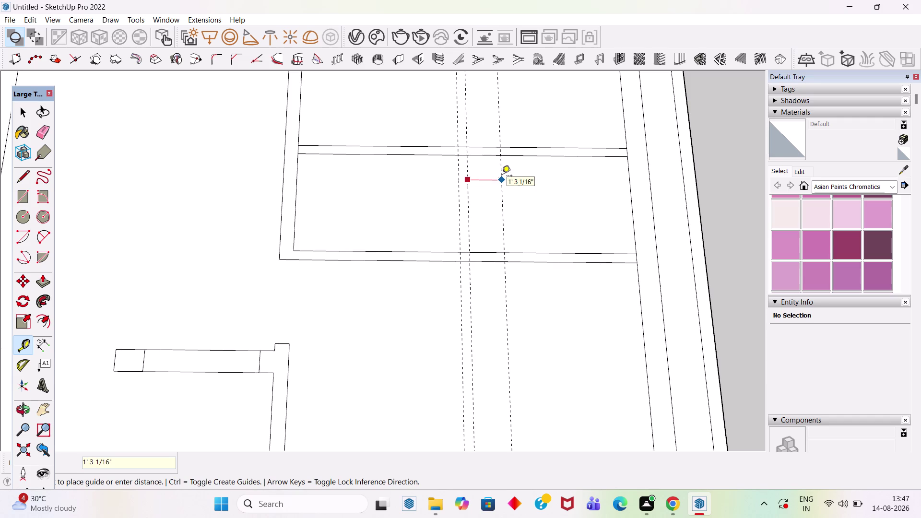
text(6')
key(Return)
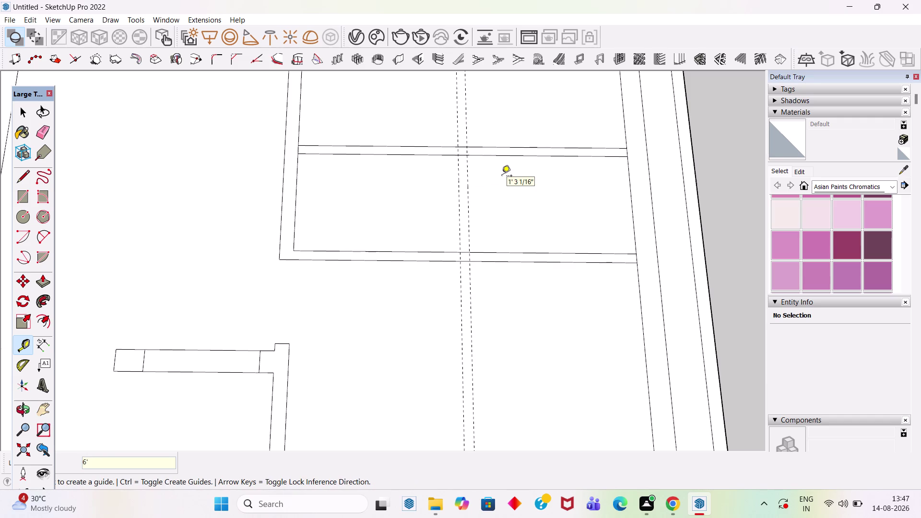
scroll(down, 3)
scroll(down, 3)
scroll(down, 3)
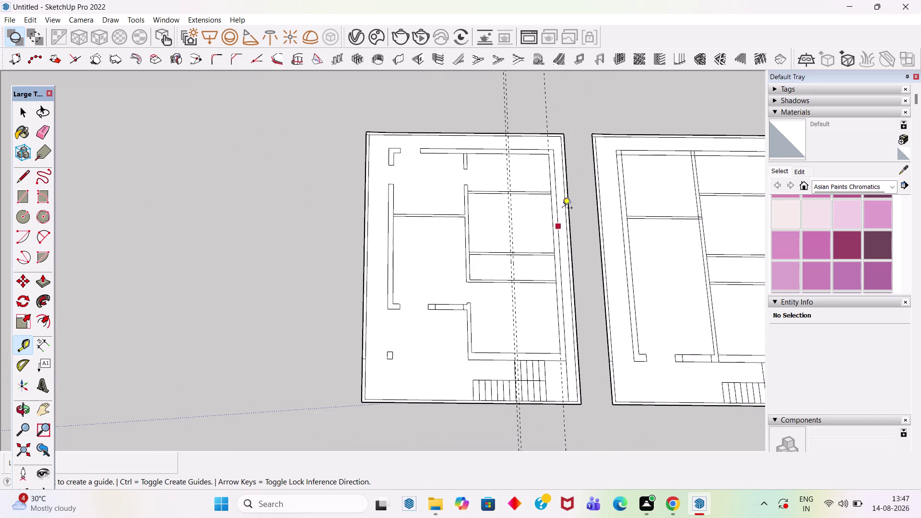
scroll(up, 3)
key(Escape)
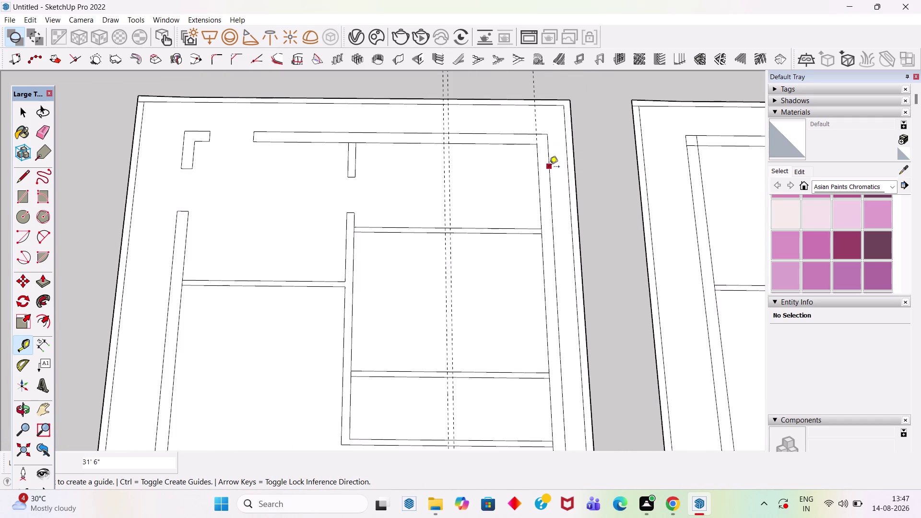
Draw the thin partition wall as a rectangle between the two 4"-apart guides.
key(space)
click(534, 85)
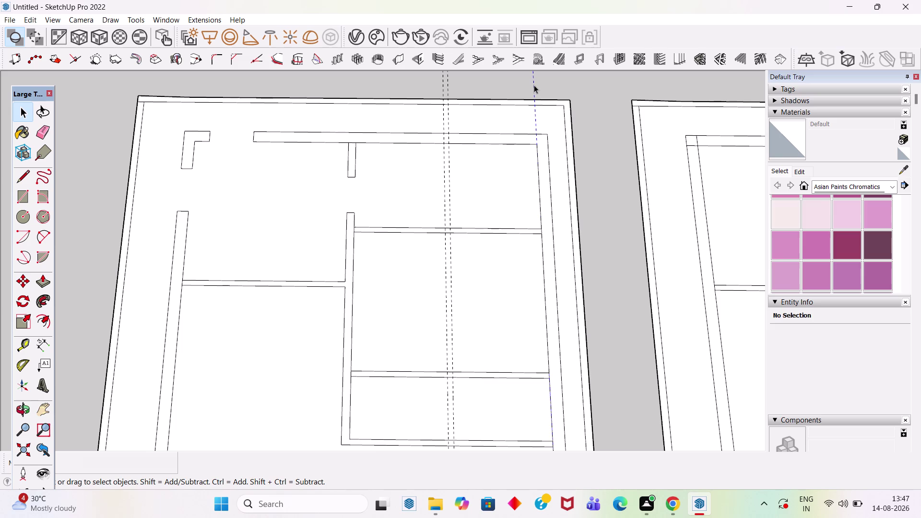
scroll(down, 3)
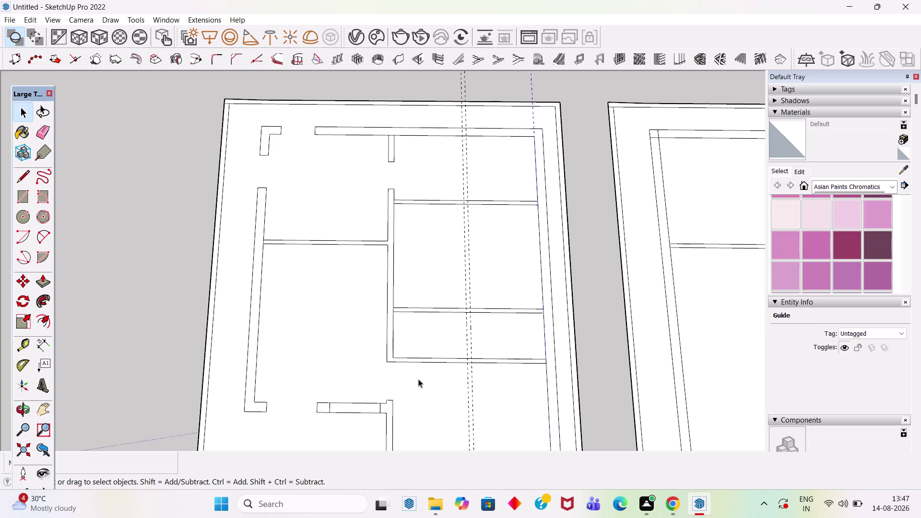
scroll(up, 3)
key(r)
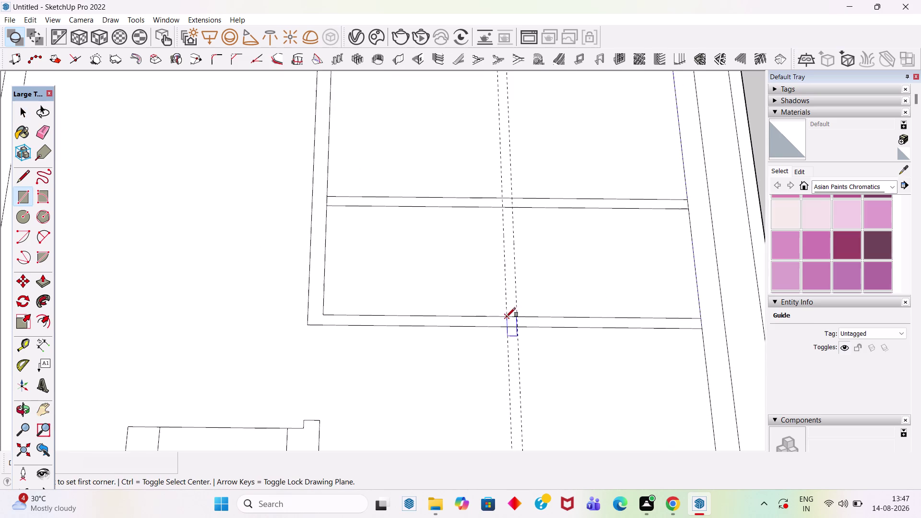
drag(506, 317, 508, 307)
click(514, 209)
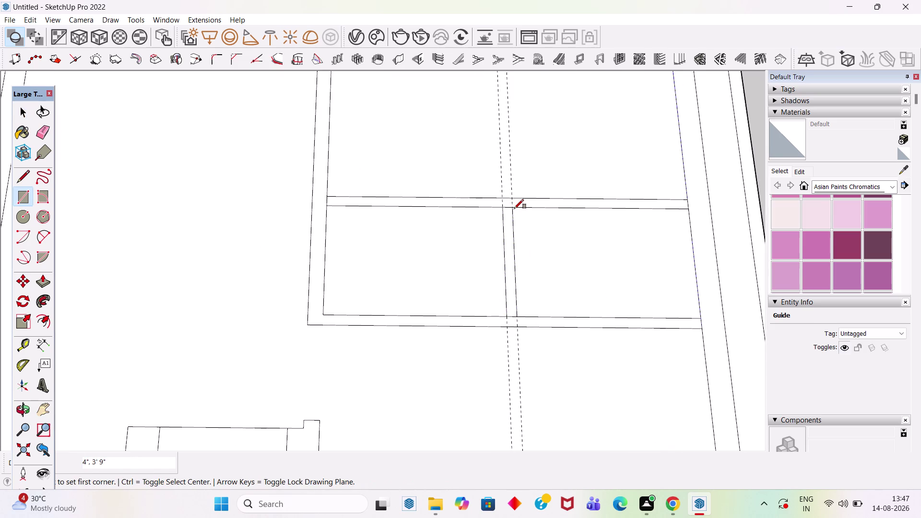
key(space)
scroll(down, 3)
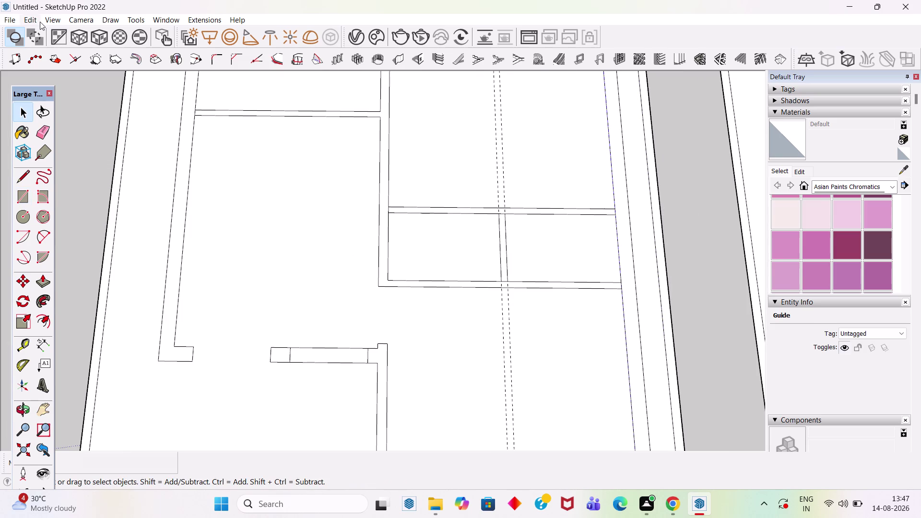
Delete all construction guides via Edit > Delete Guides.
click(37, 21)
click(68, 128)
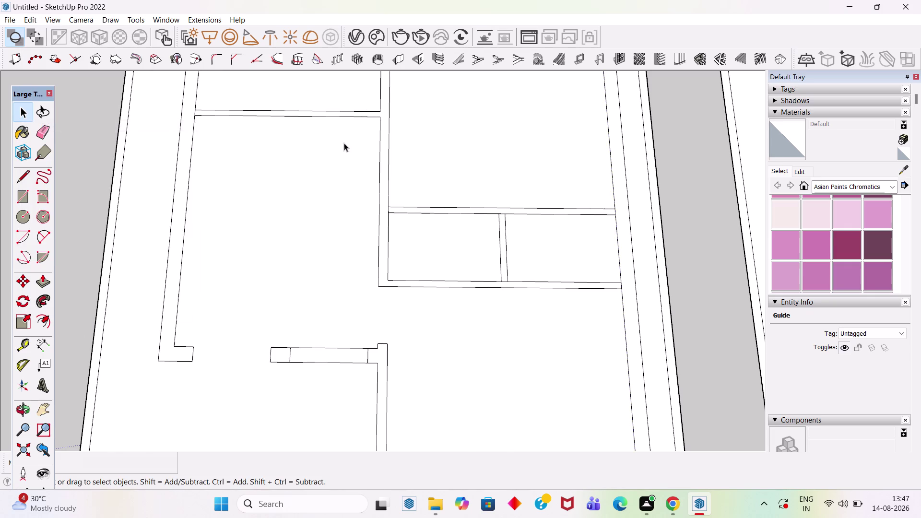
scroll(down, 3)
scroll(up, 3)
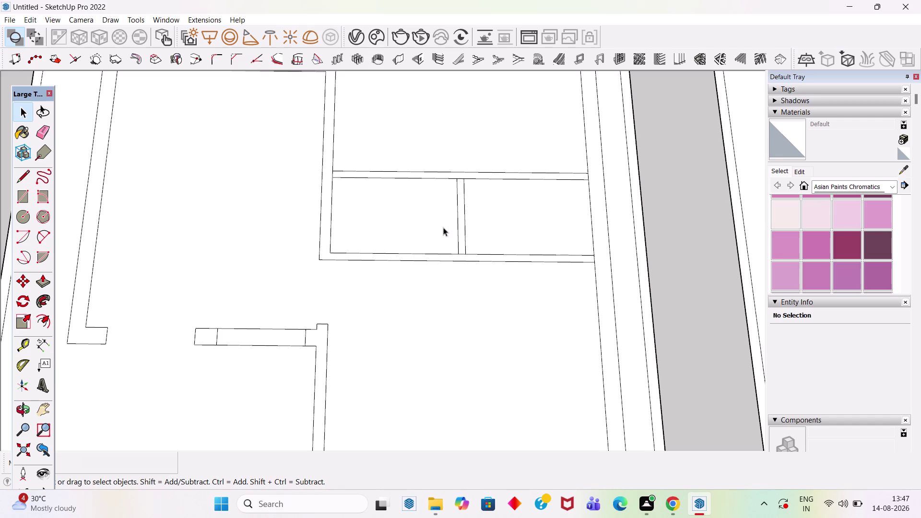
Place guides 6 from the partition wall edge and 2.5' beyond it.
scroll(up, 3)
key(t)
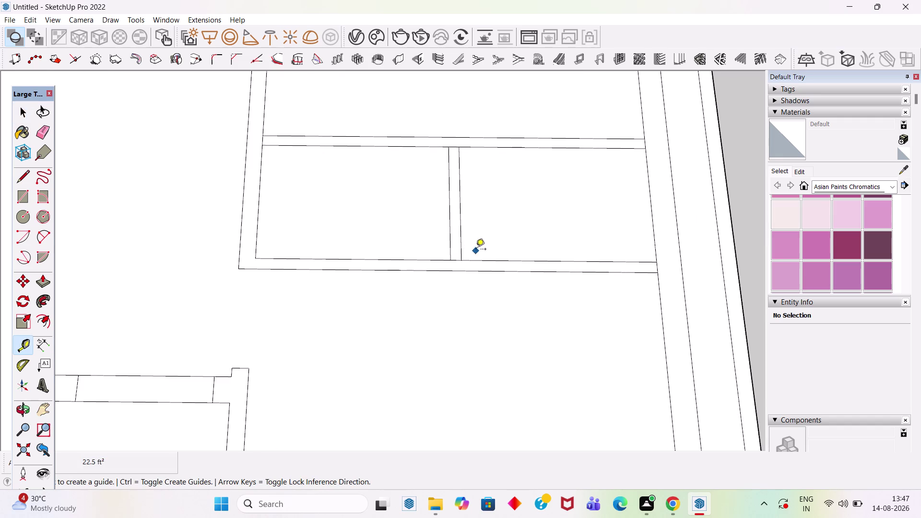
click(462, 245)
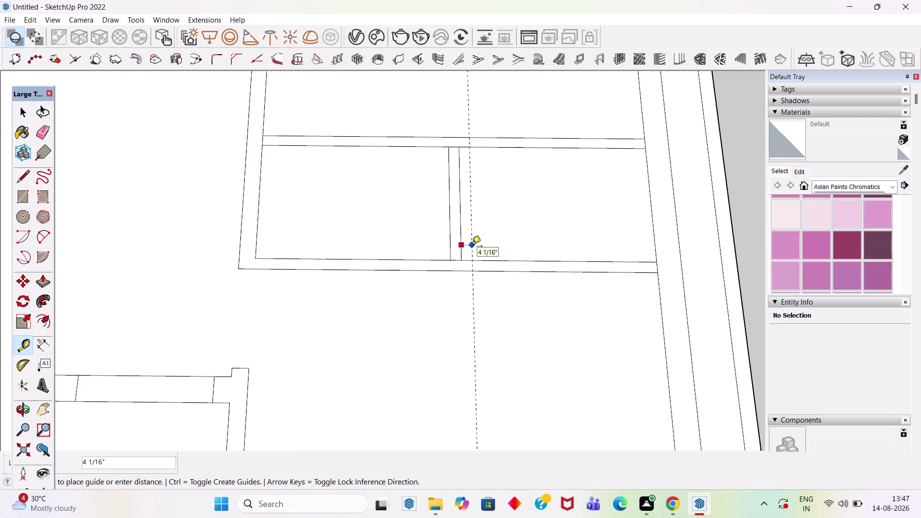
key(6)
key(Return)
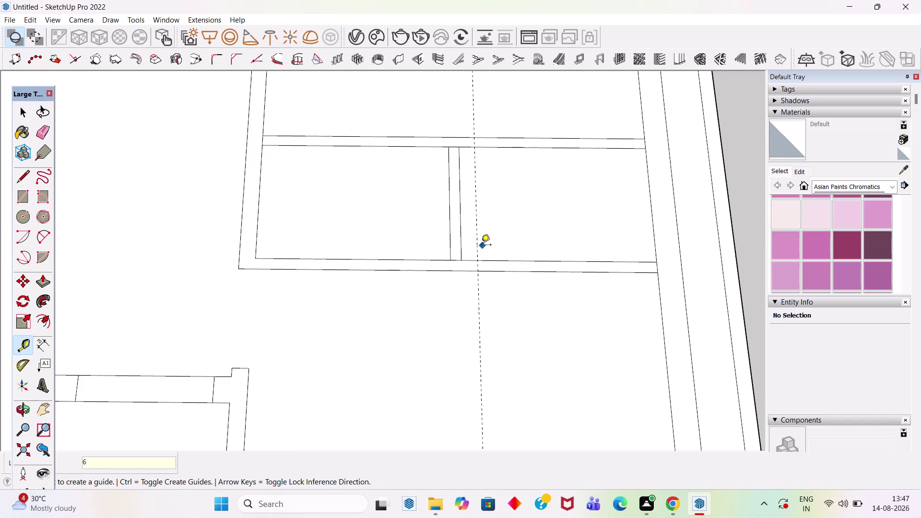
click(477, 245)
text(2)
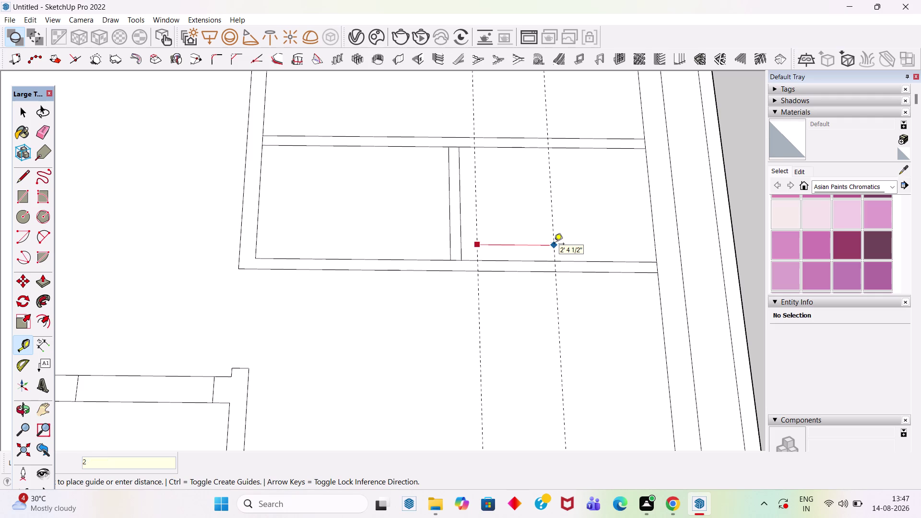
text(.5')
key(Return)
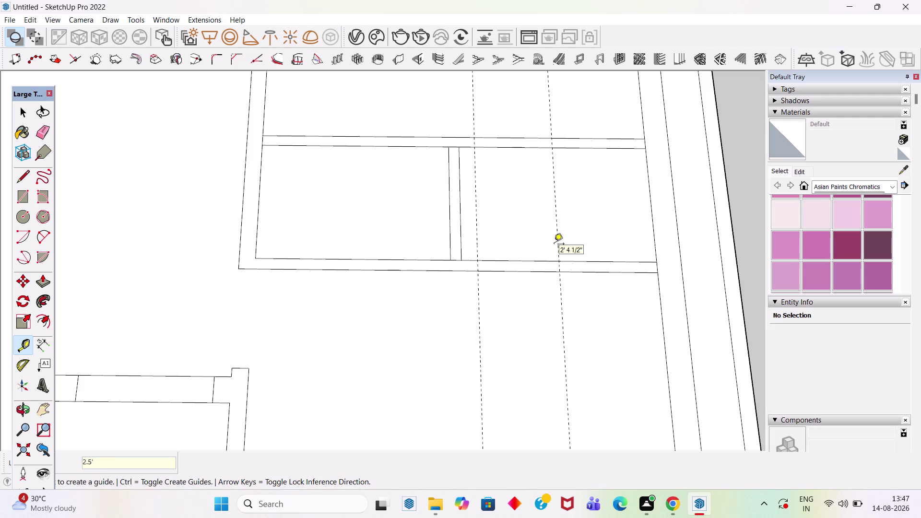
Draw two edges across the bottom wall at the guide positions.
key(space)
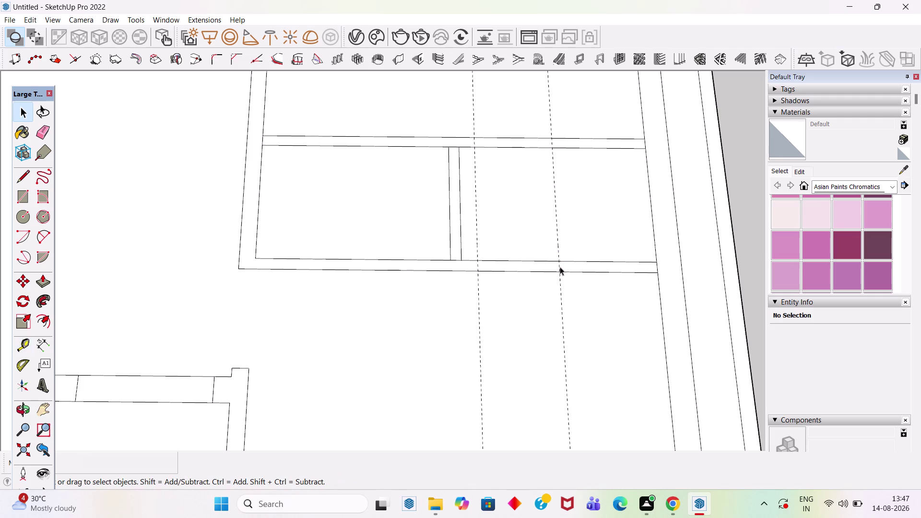
key(l)
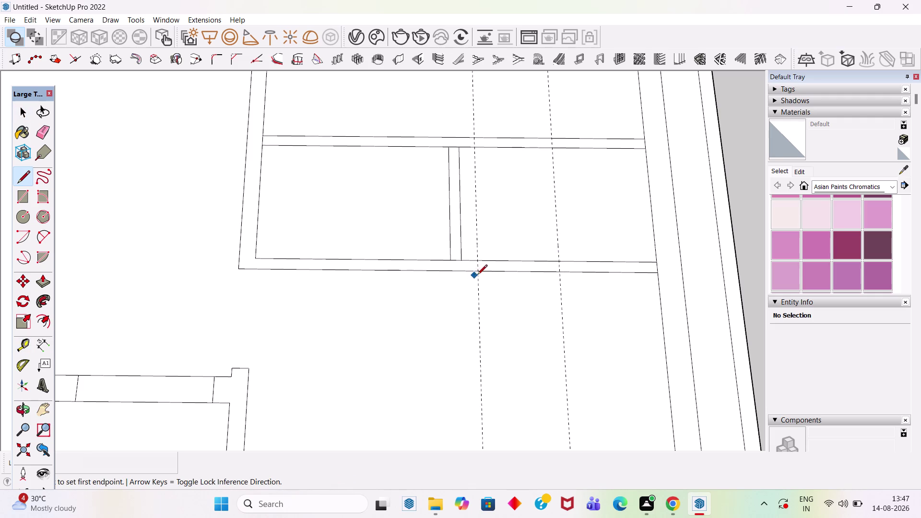
click(478, 273)
click(479, 261)
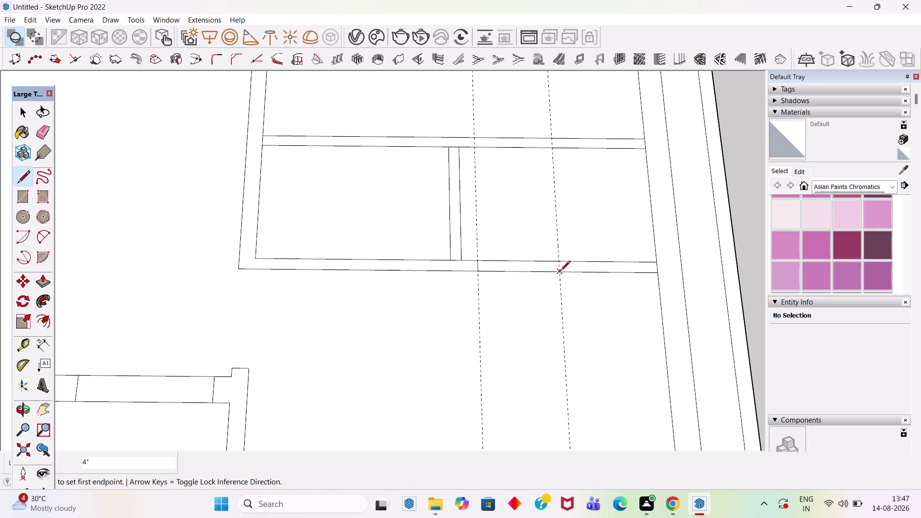
click(560, 272)
click(560, 260)
key(space)
scroll(down, 3)
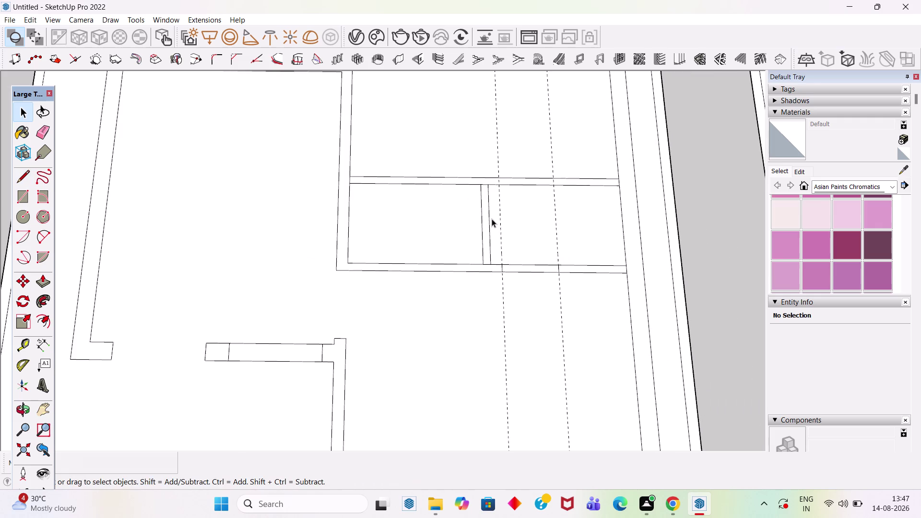
scroll(up, 3)
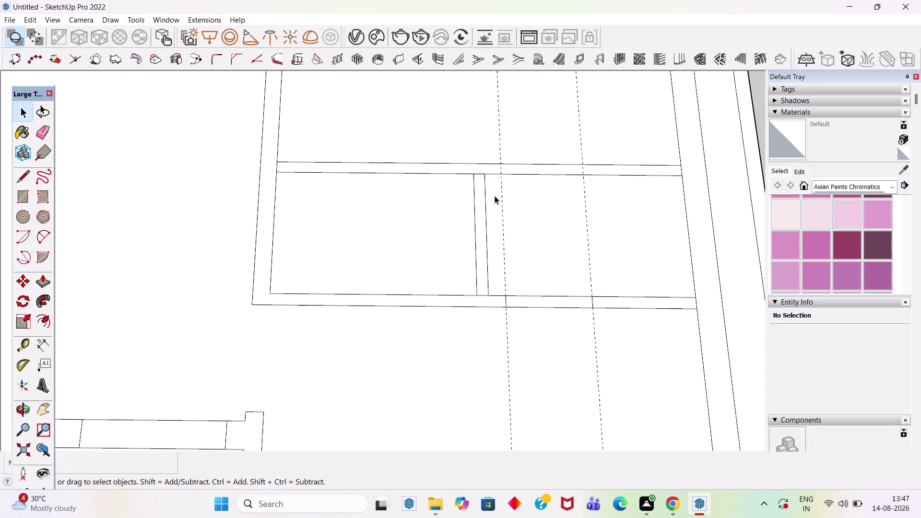
Place guides 1' from the room's top wall edge and 2.5' further.
key(t)
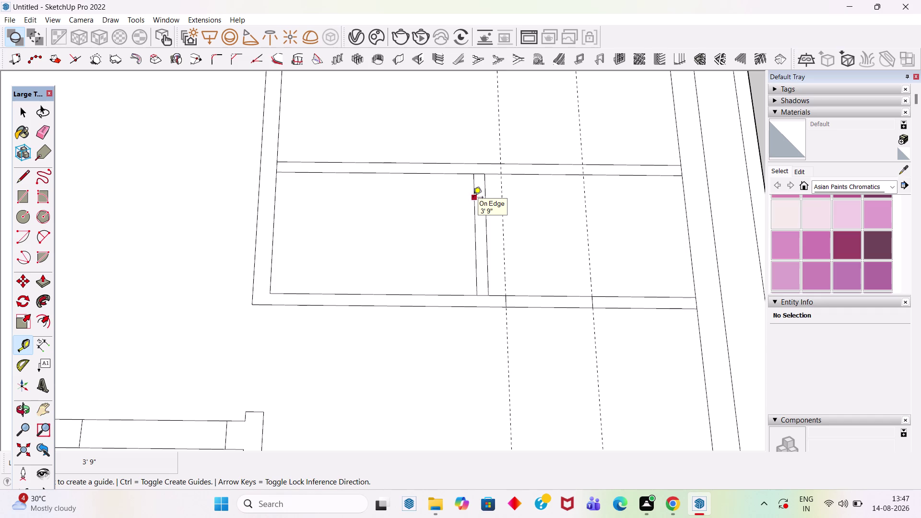
click(277, 144)
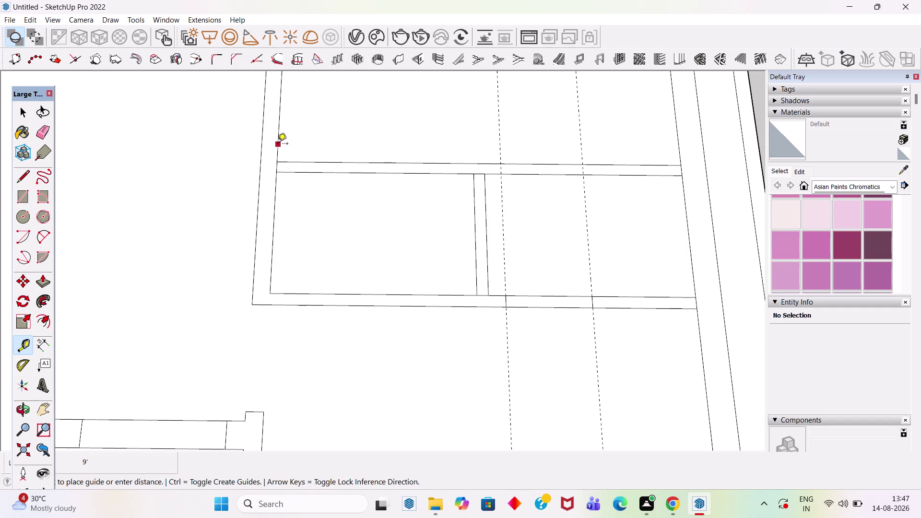
text(1)
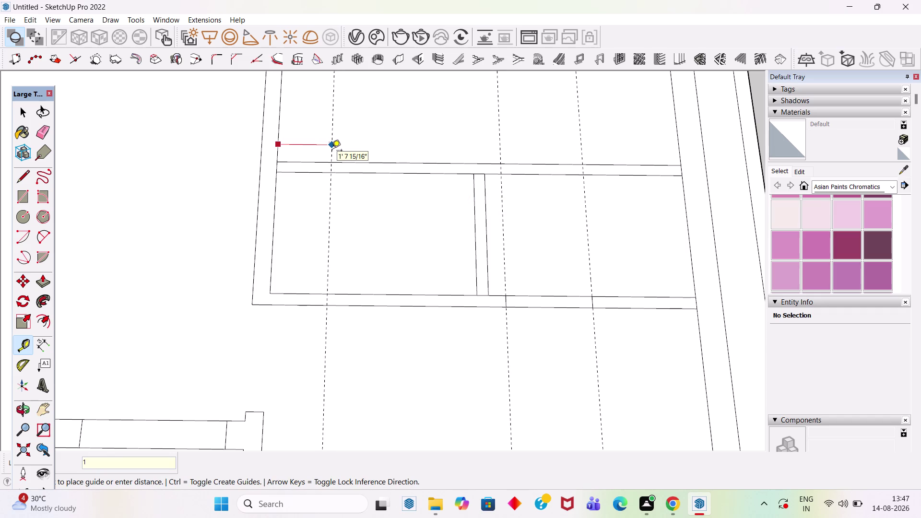
text(')
key(Return)
click(310, 146)
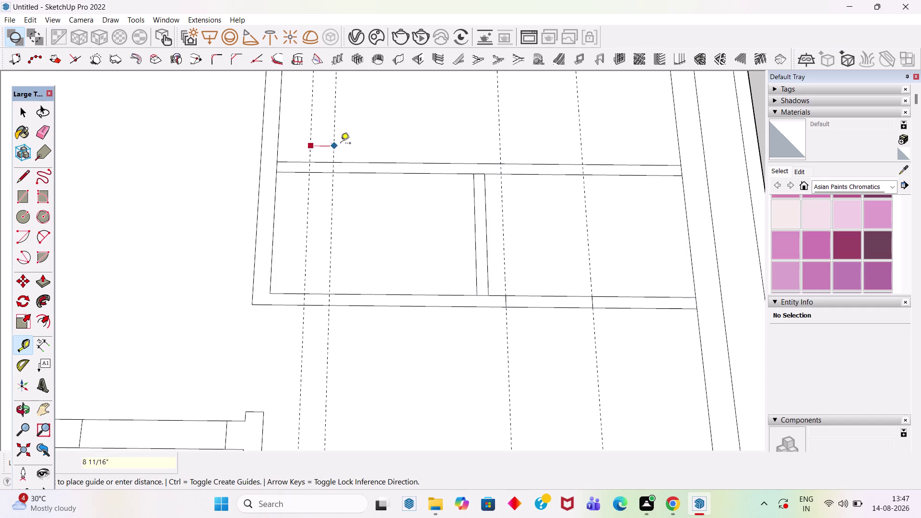
text(2.5')
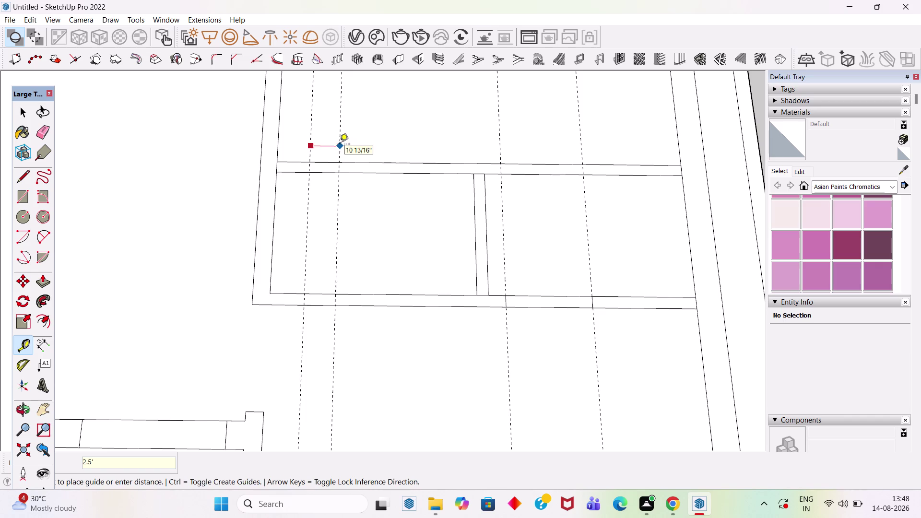
key(Return)
Draw edges across the top wall at the left and right guides.
key(space)
key(l)
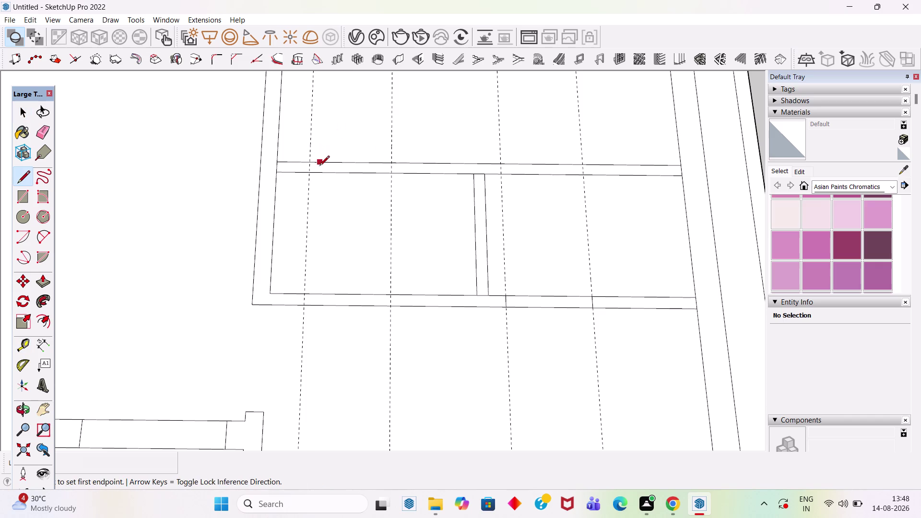
click(310, 172)
click(309, 159)
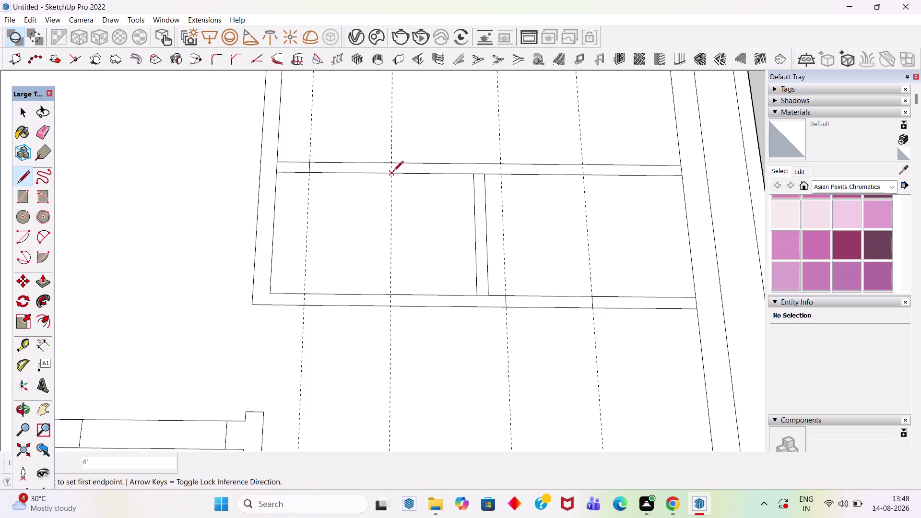
click(393, 171)
click(391, 160)
key(space)
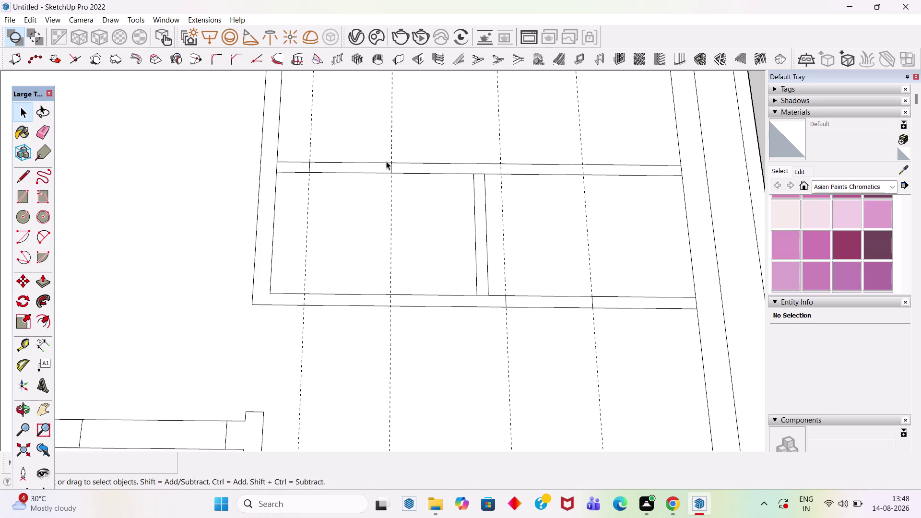
Erase the top and bottom wall edges between the guides to open the doorways.
key(e)
click(373, 161)
drag(373, 159, 378, 182)
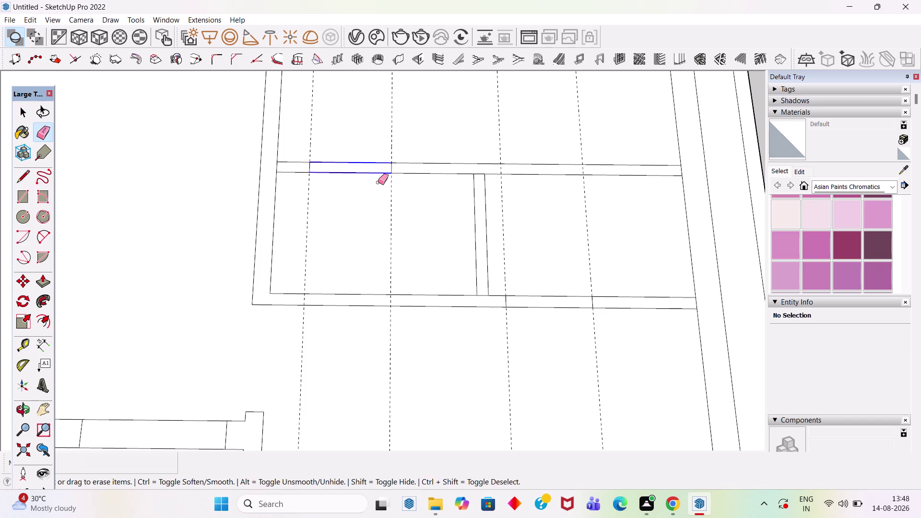
drag(378, 182, 378, 182)
drag(555, 293, 565, 325)
key(space)
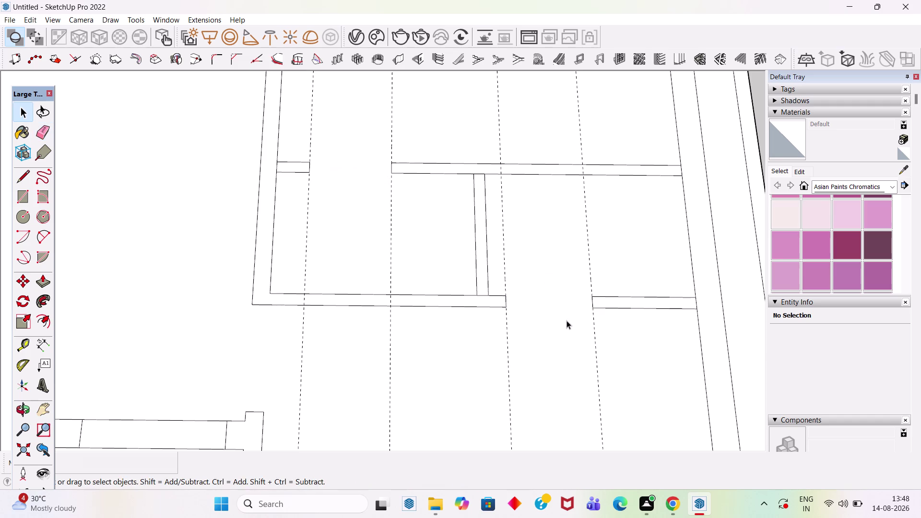
click(31, 20)
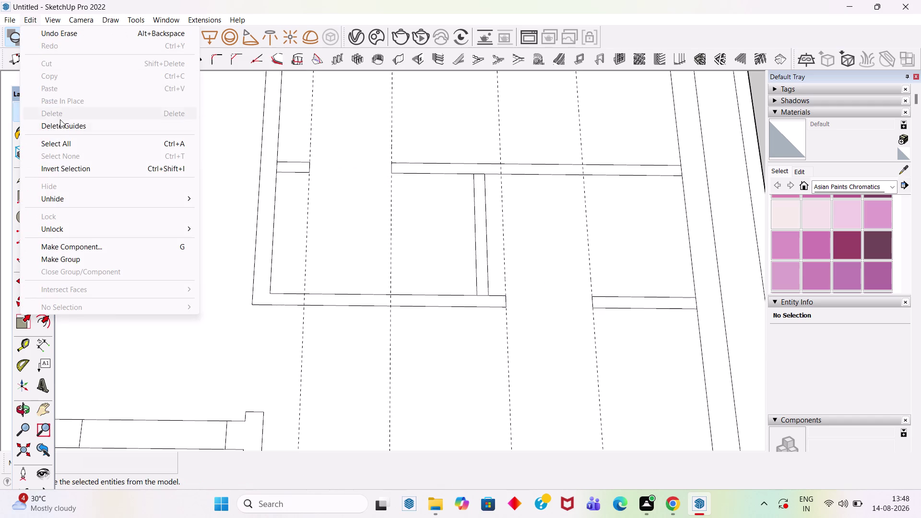
Delete all guide lines from the model.
click(66, 126)
scroll(down, 3)
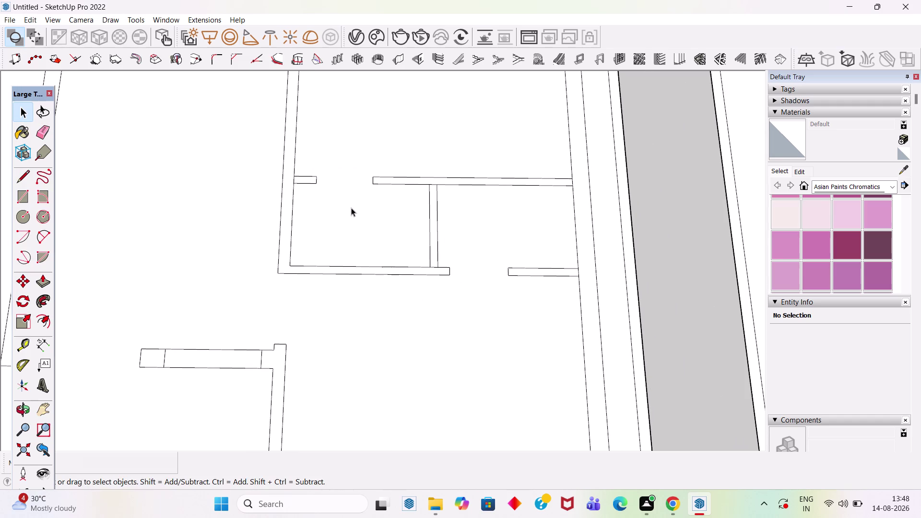
scroll(up, 3)
scroll(up, 3)
Erase three stray edges at the wall junctions near the right room's top wall.
key(e)
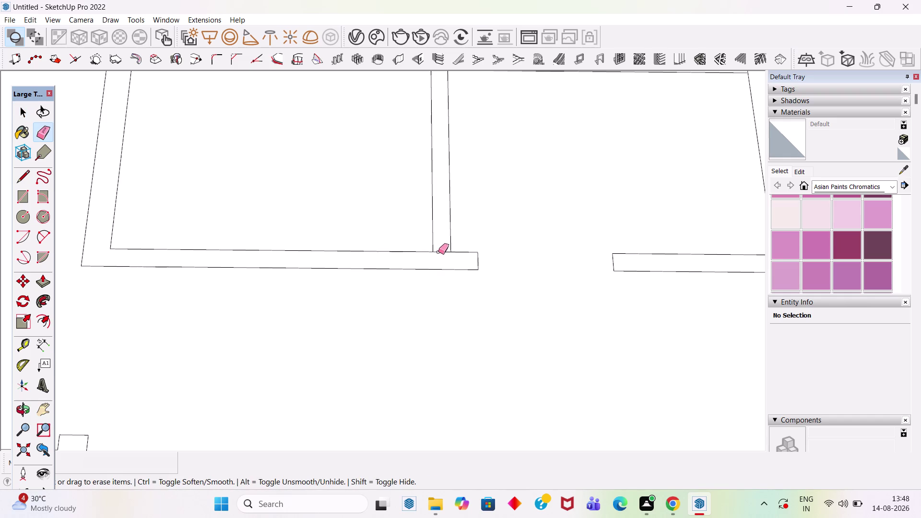
click(438, 252)
scroll(down, 3)
scroll(up, 3)
click(427, 146)
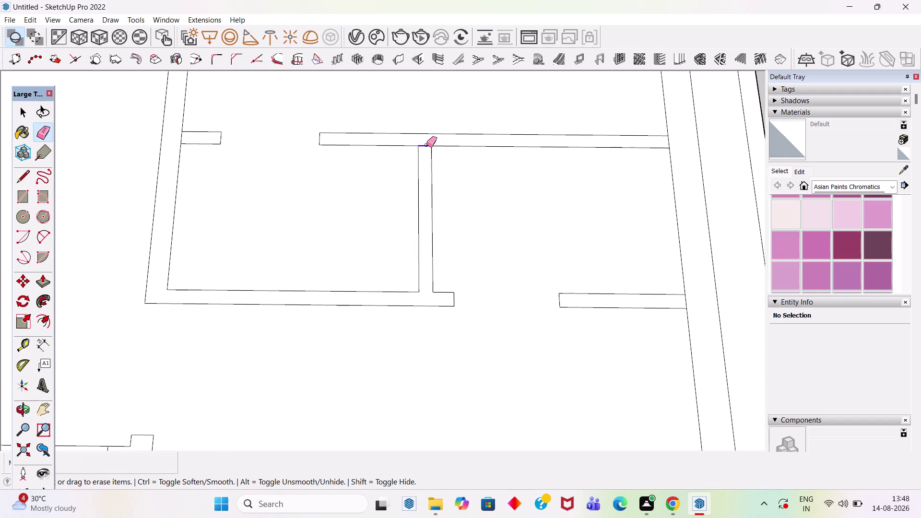
scroll(down, 3)
scroll(up, 3)
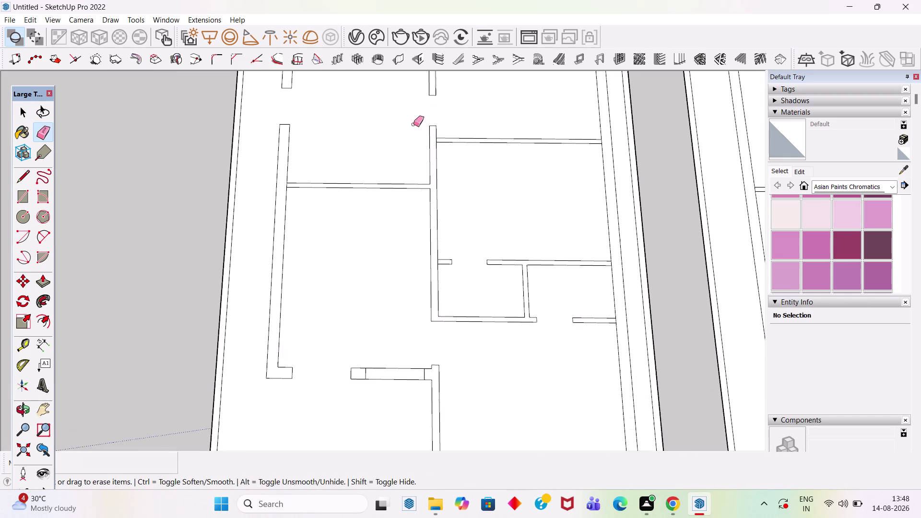
scroll(up, 3)
click(448, 142)
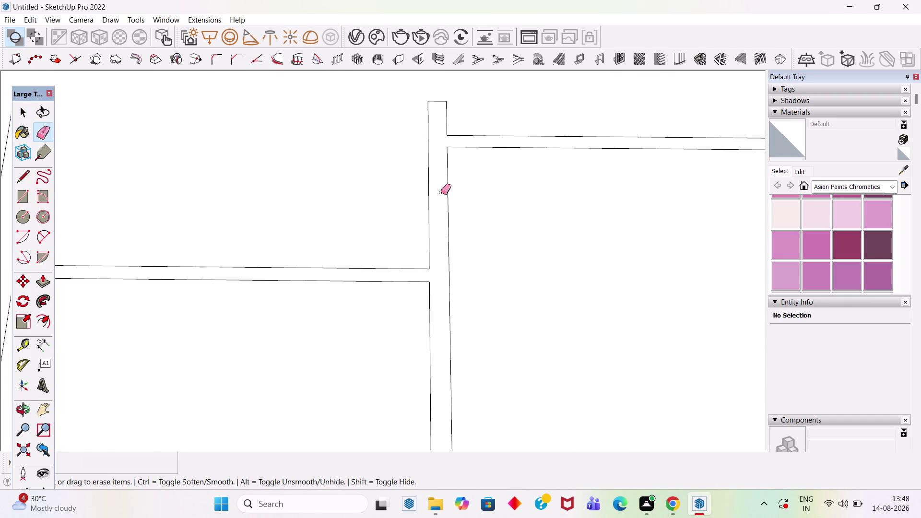
scroll(down, 3)
key(space)
Zoom out to view both floor plans.
scroll(down, 3)
scroll(up, 3)
scroll(down, 3)
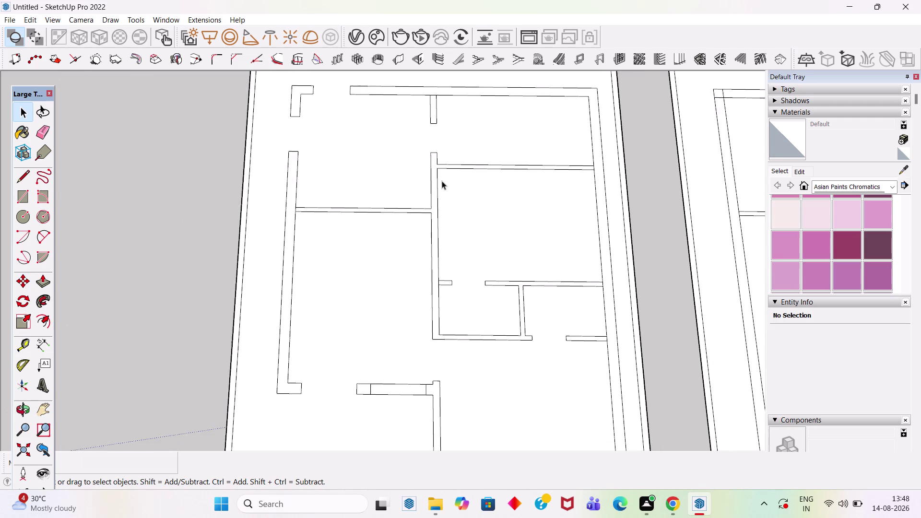
scroll(down, 3)
scroll(up, 3)
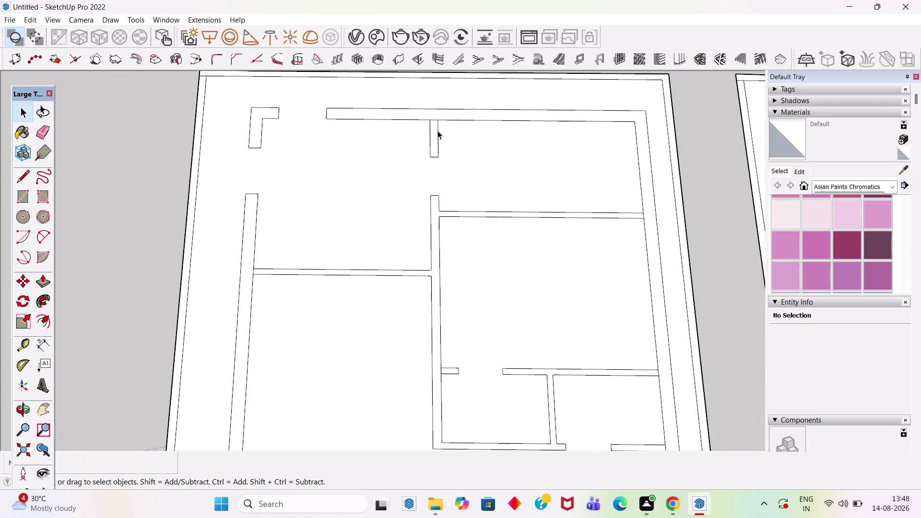
scroll(down, 3)
scroll(down, 3)
scroll(up, 3)
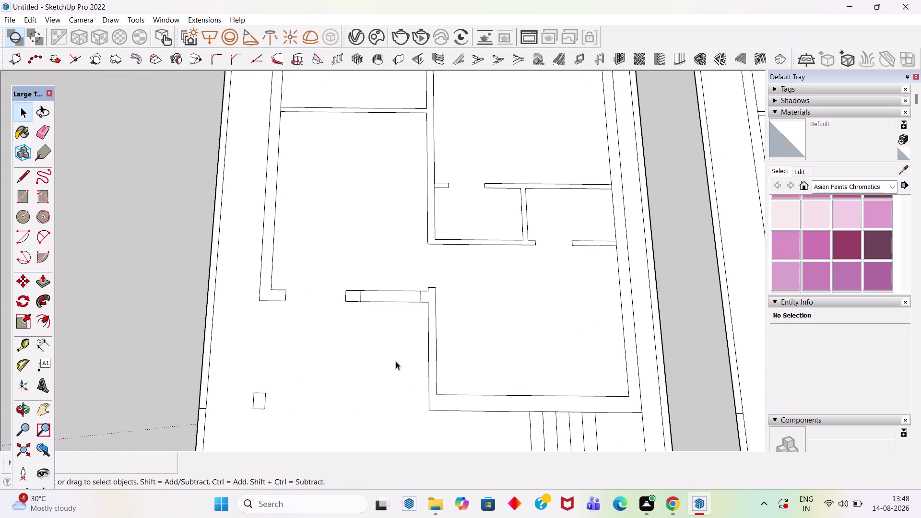
scroll(down, 3)
scroll(down, 3)
scroll(down, 3)
scroll(up, 3)
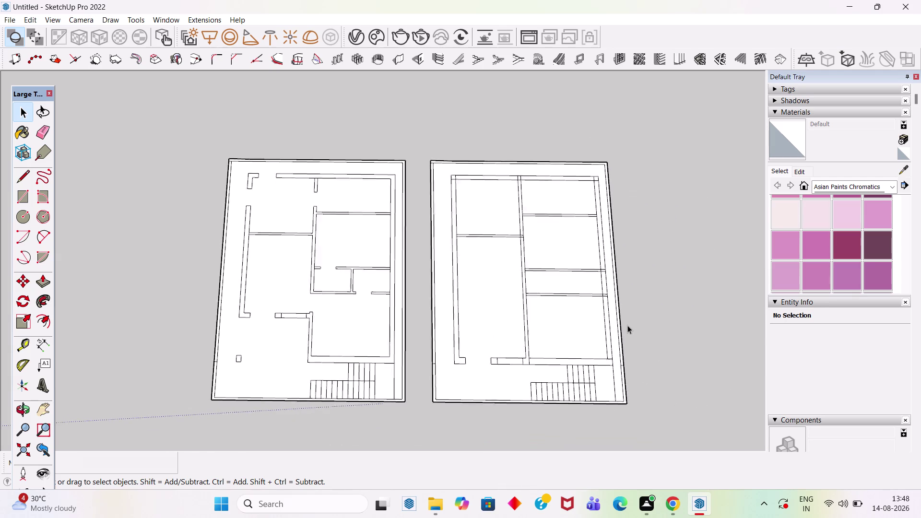
scroll(up, 3)
scroll(up, 3)
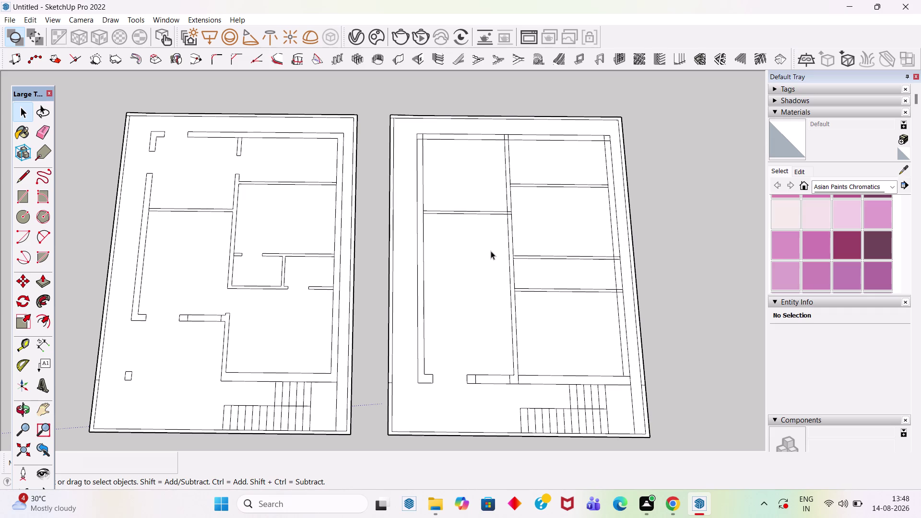
Box-select the old right-hand floor plan and delete it.
scroll(down, 3)
scroll(down, 3)
drag(387, 140, 392, 163)
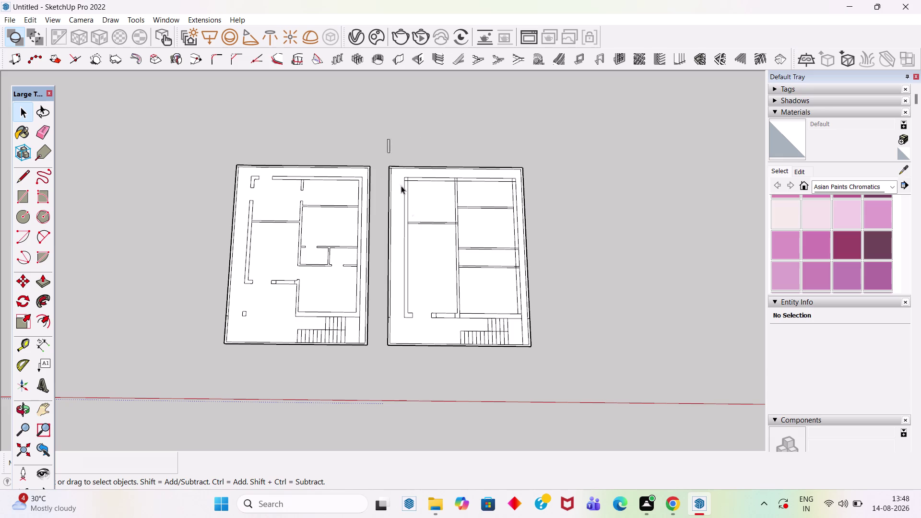
drag(392, 163, 591, 366)
click(588, 363)
click(495, 308)
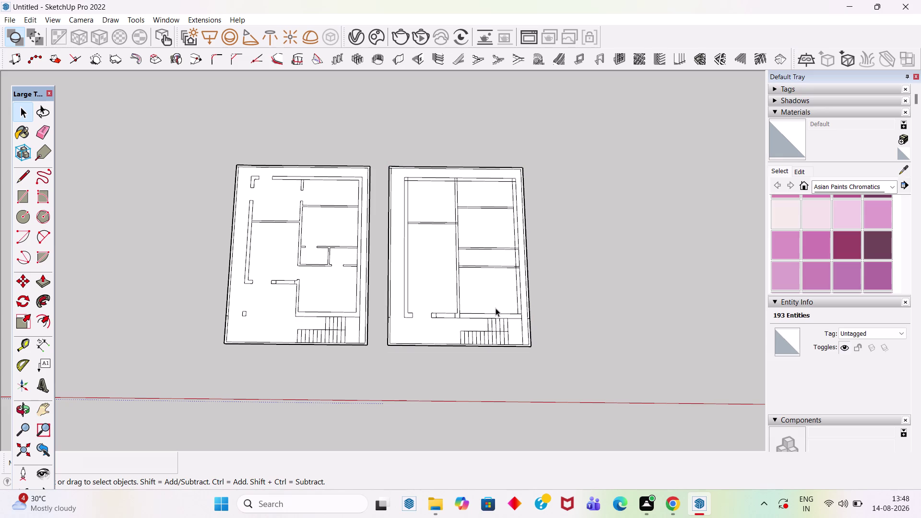
drag(561, 372, 382, 225)
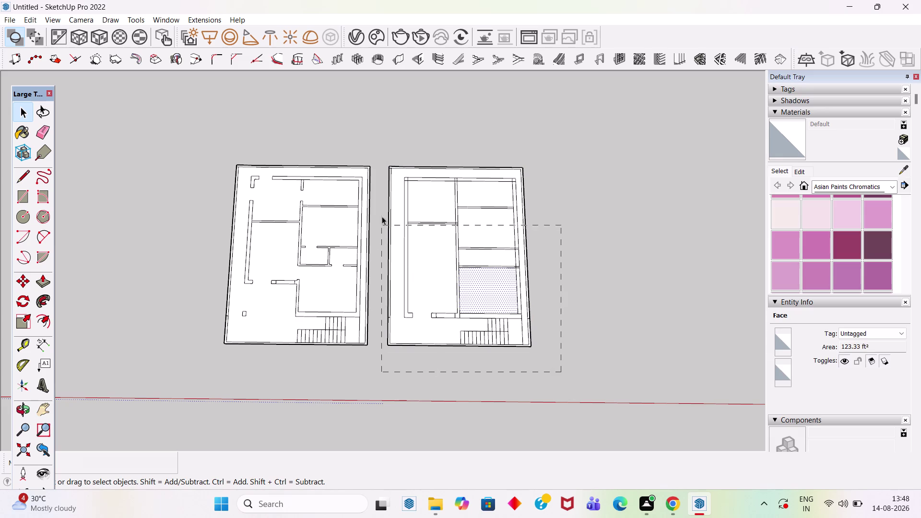
drag(382, 225, 380, 138)
key(Delete)
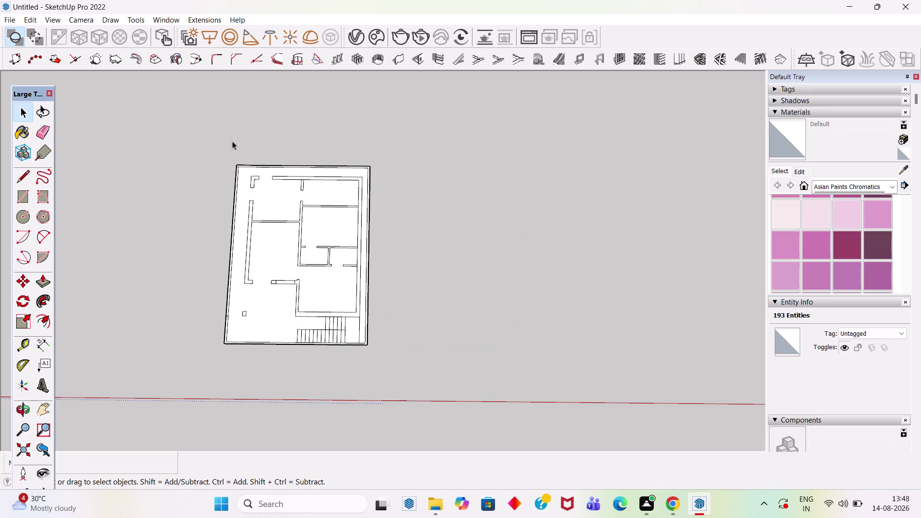
Copy the whole refined floor plan and place it to the right of the original.
drag(207, 142, 422, 354)
key(m)
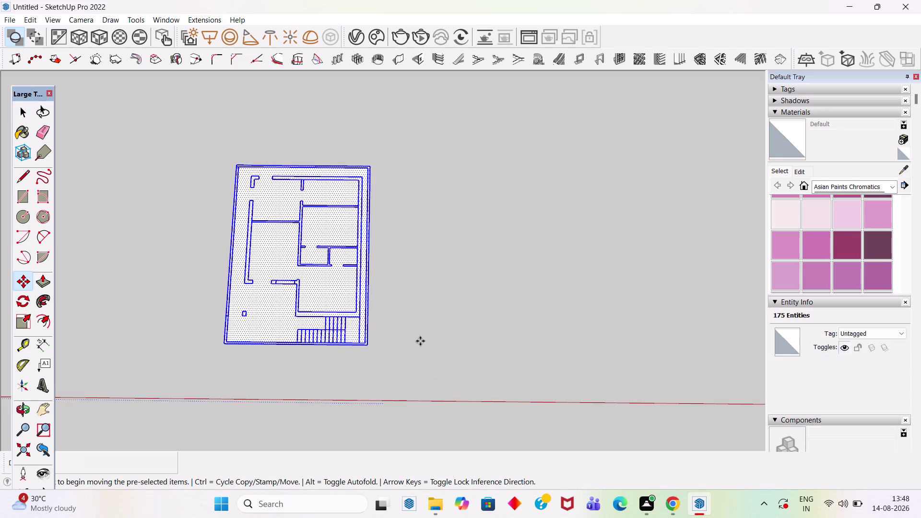
scroll(up, 3)
click(365, 341)
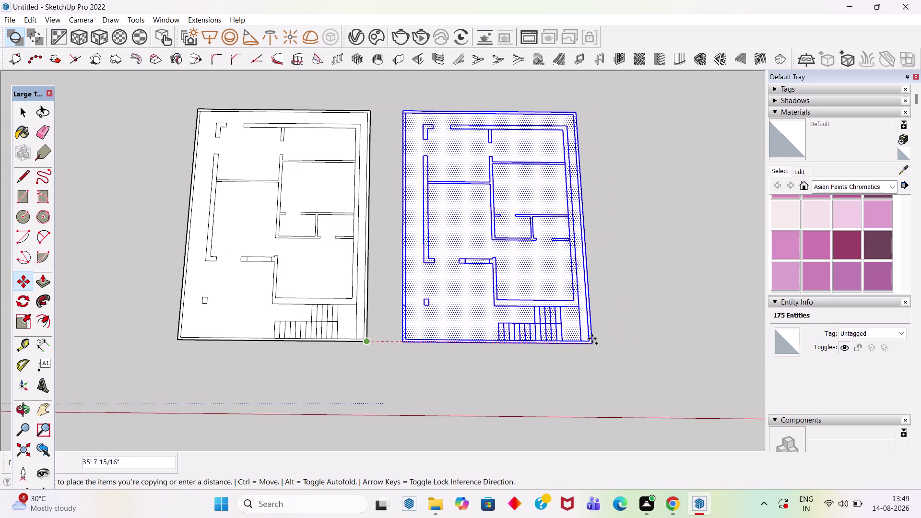
click(593, 338)
key(space)
Select the short horizontal wall stub in the copied plan together with its edges.
click(645, 302)
key(space)
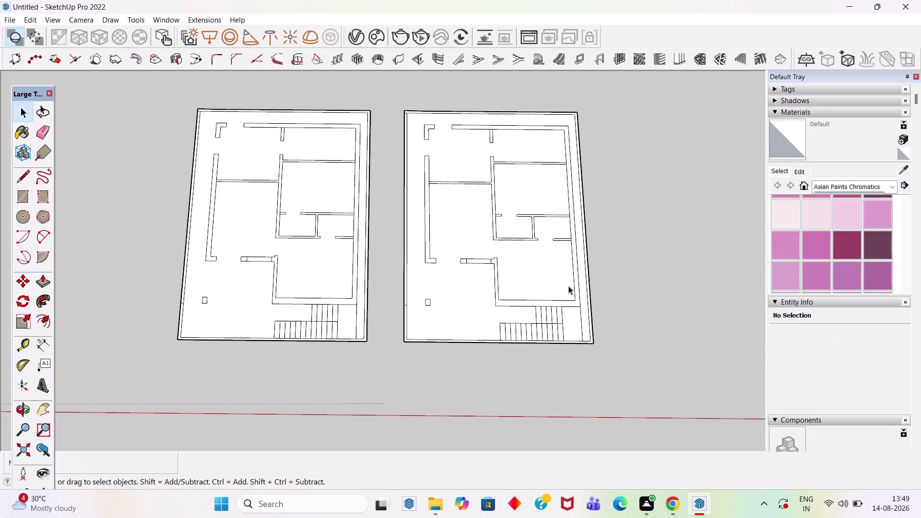
scroll(up, 3)
scroll(up, 3)
click(453, 261)
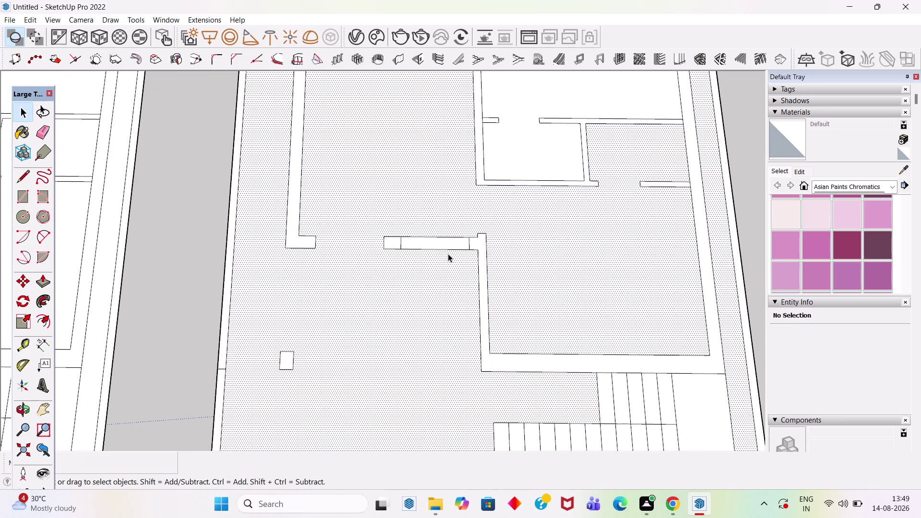
click(420, 240)
double_click(423, 246)
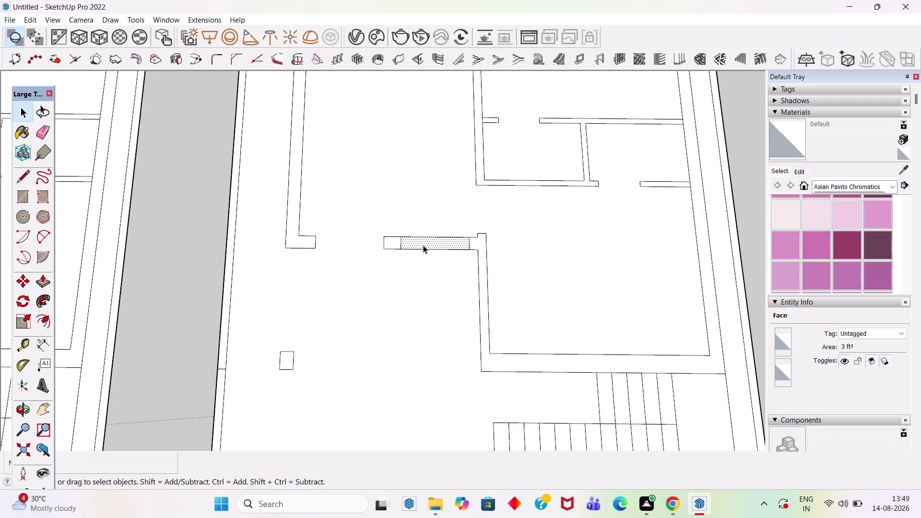
double_click(390, 244)
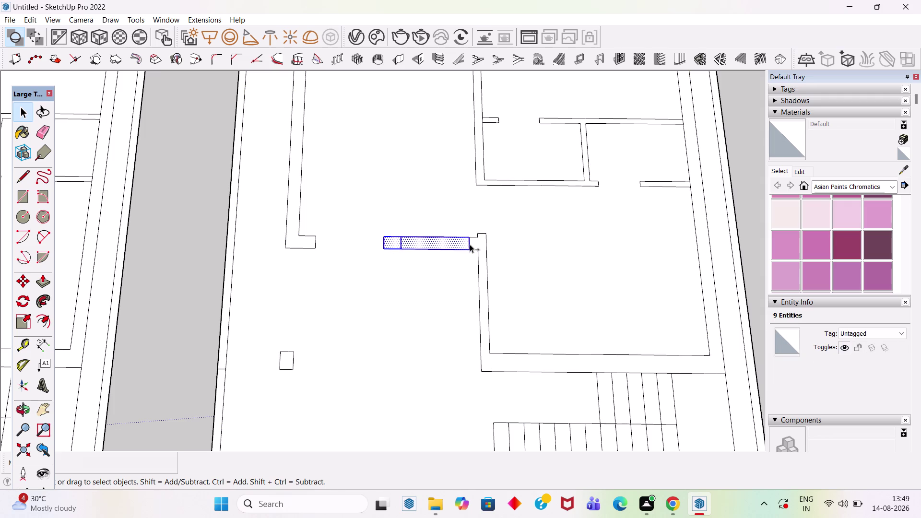
double_click(471, 244)
click(475, 245)
double_click(456, 244)
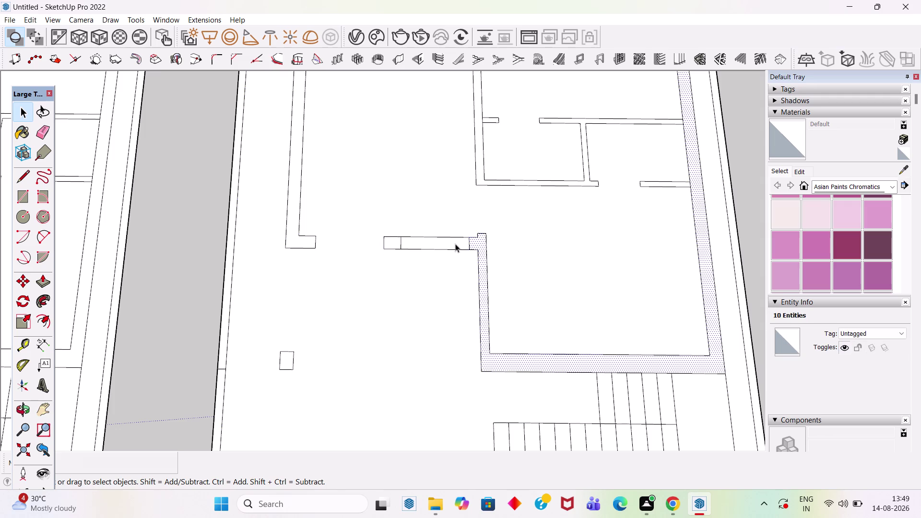
double_click(392, 245)
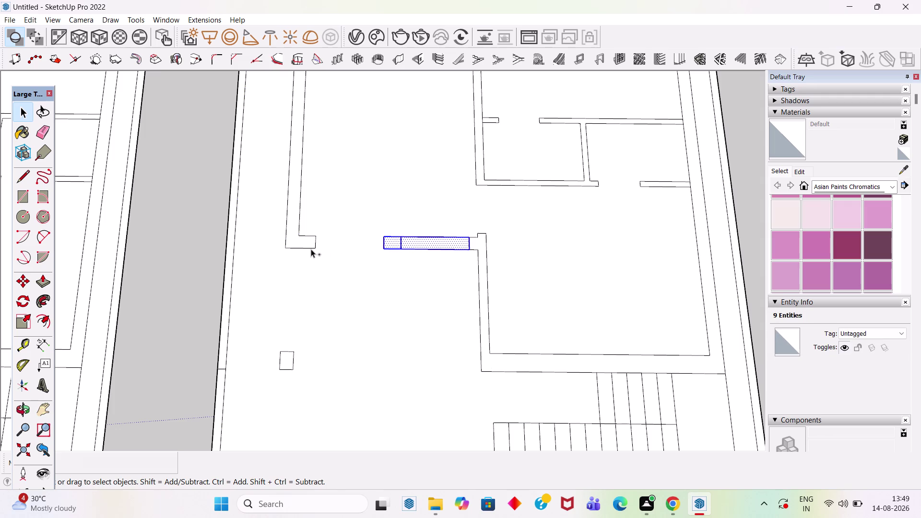
scroll(down, 3)
key(m)
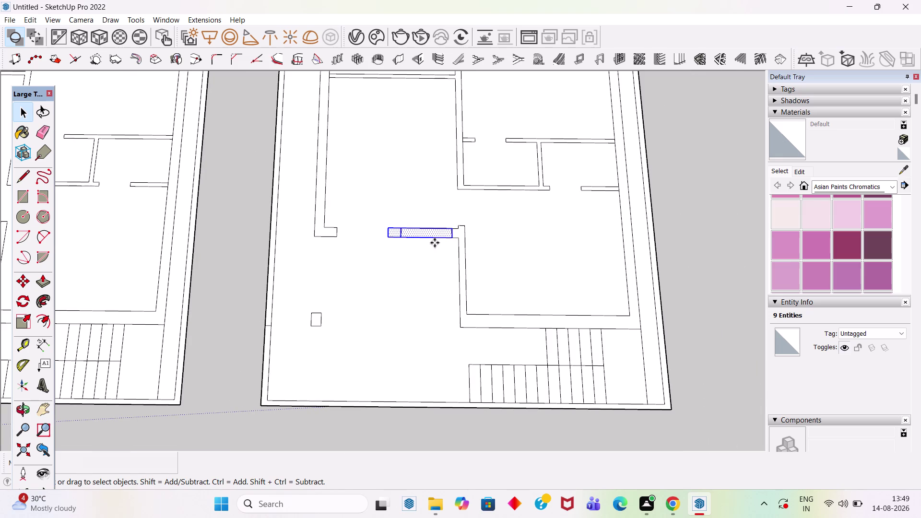
key(Escape)
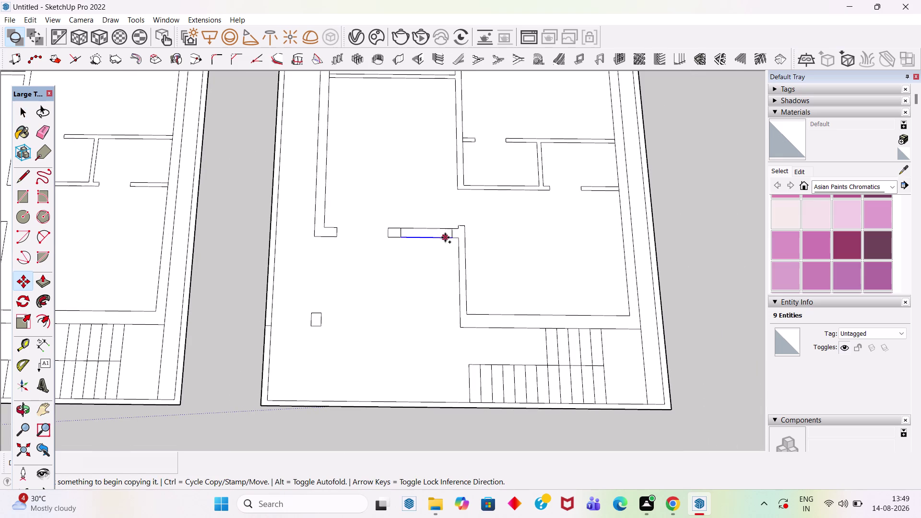
key(space)
double_click(441, 235)
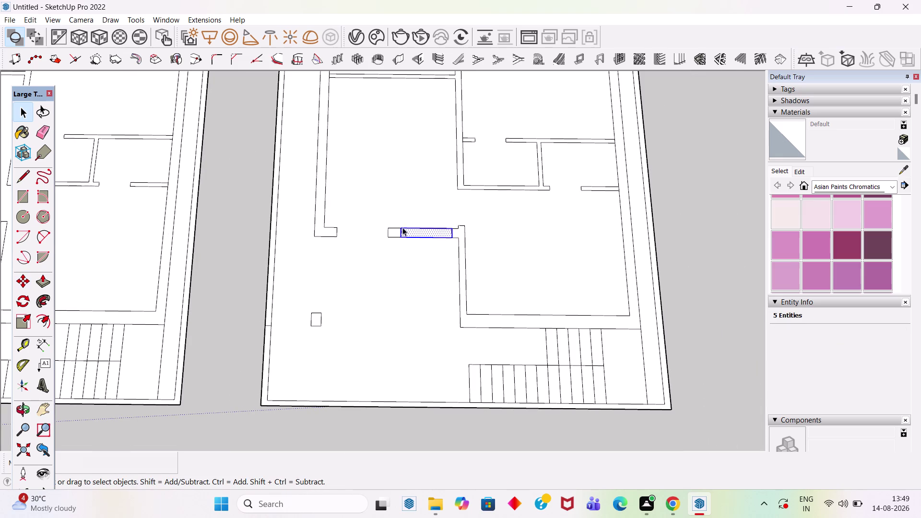
scroll(up, 3)
double_click(393, 233)
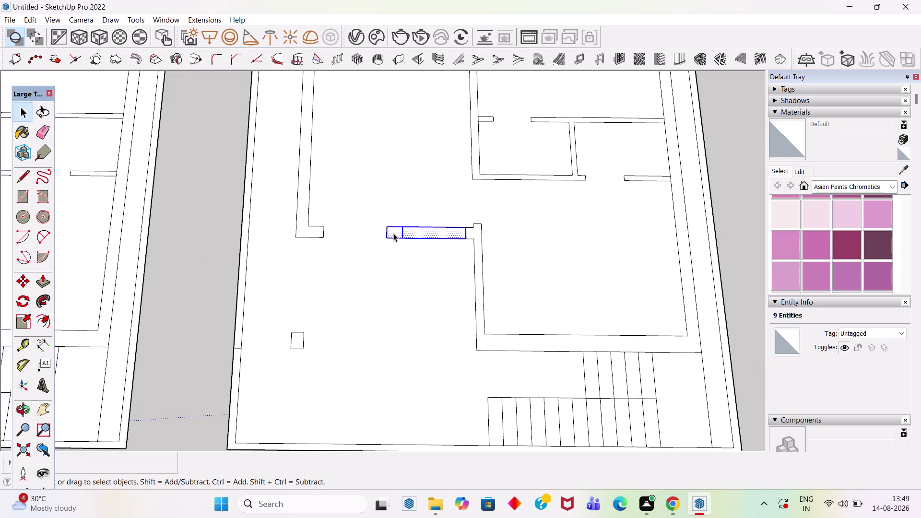
Move the wall stub from its right corner along the red axis to meet the vertical wall.
key(m)
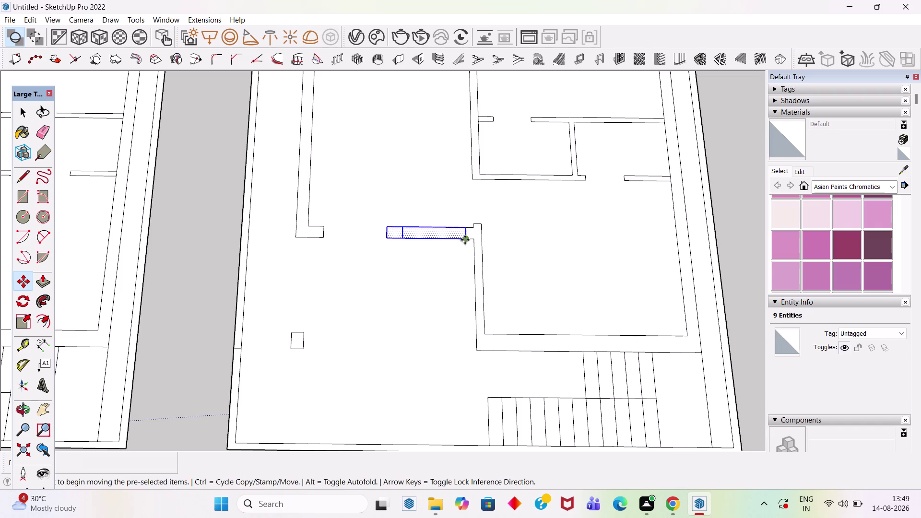
click(465, 240)
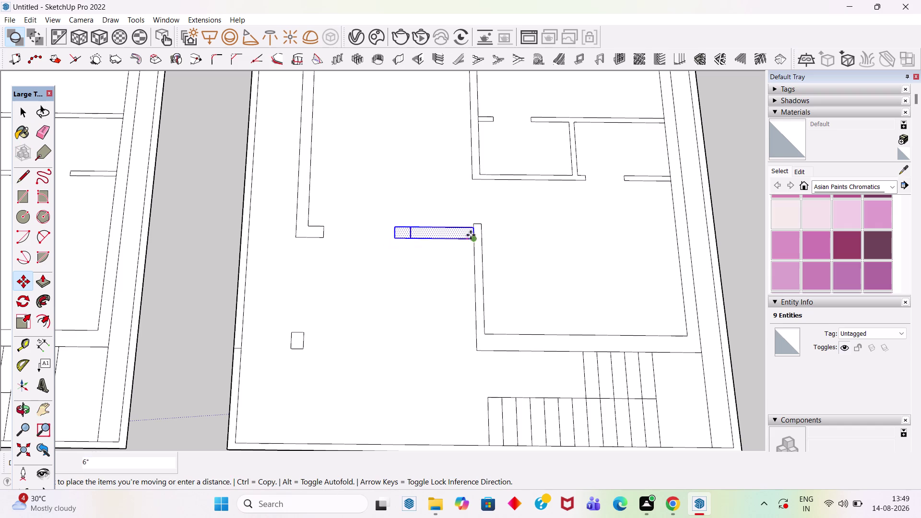
scroll(up, 3)
scroll(up, 3)
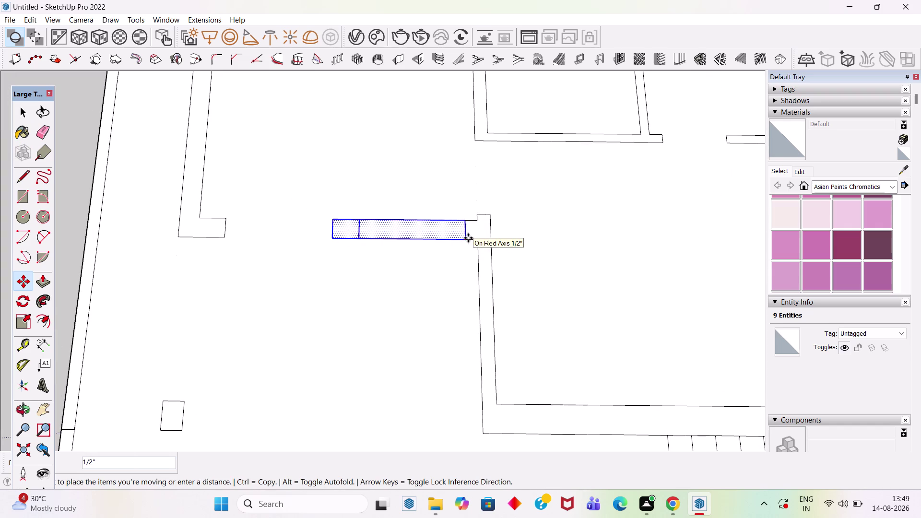
key(Escape)
key(Escape)
key(Escape)
key(Escape)
key(space)
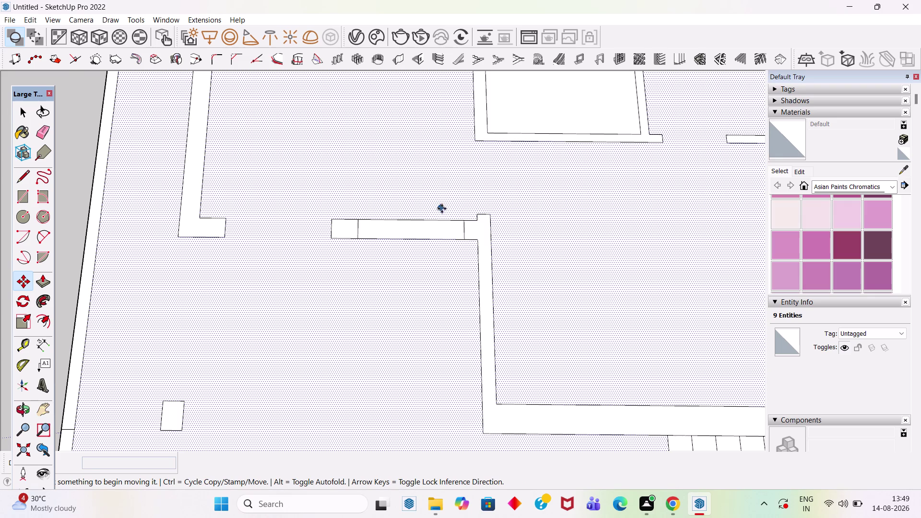
scroll(down, 3)
scroll(up, 3)
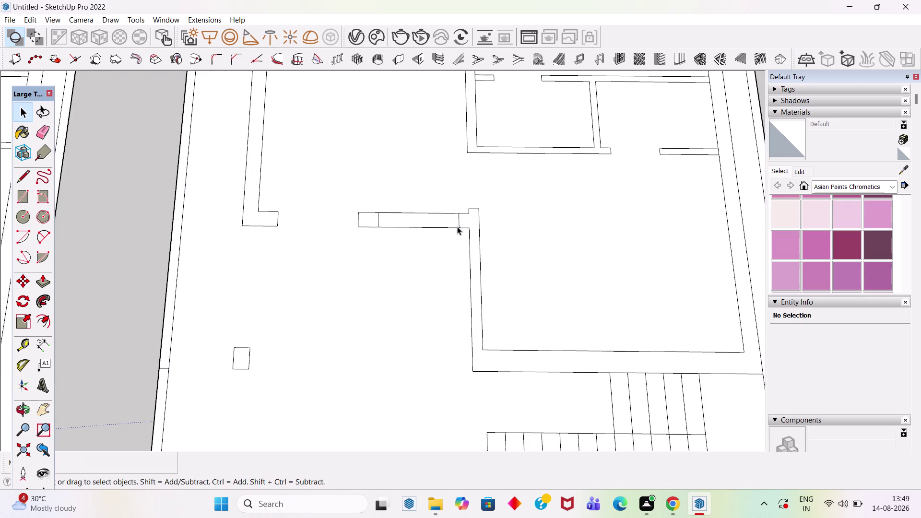
scroll(up, 3)
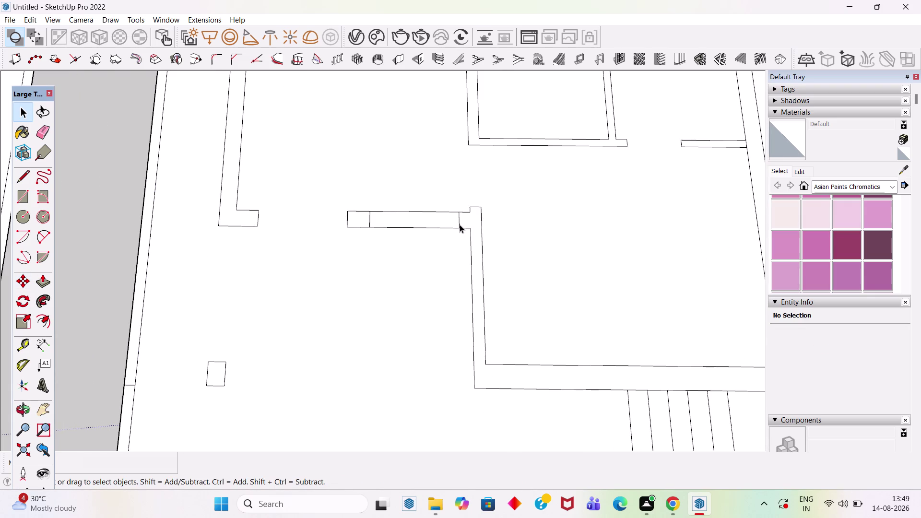
scroll(down, 3)
Place a guide level with the wall corner and a second guide offset 9" above the stairs.
scroll(down, 3)
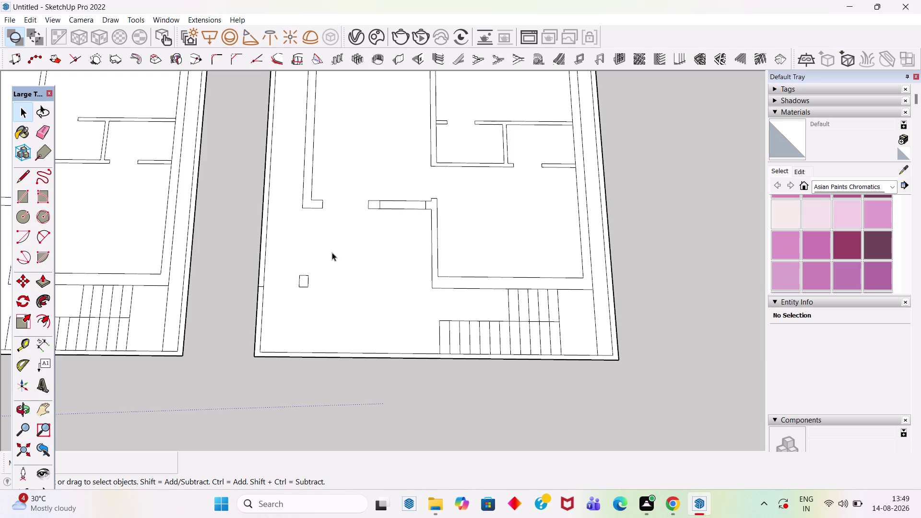
key(t)
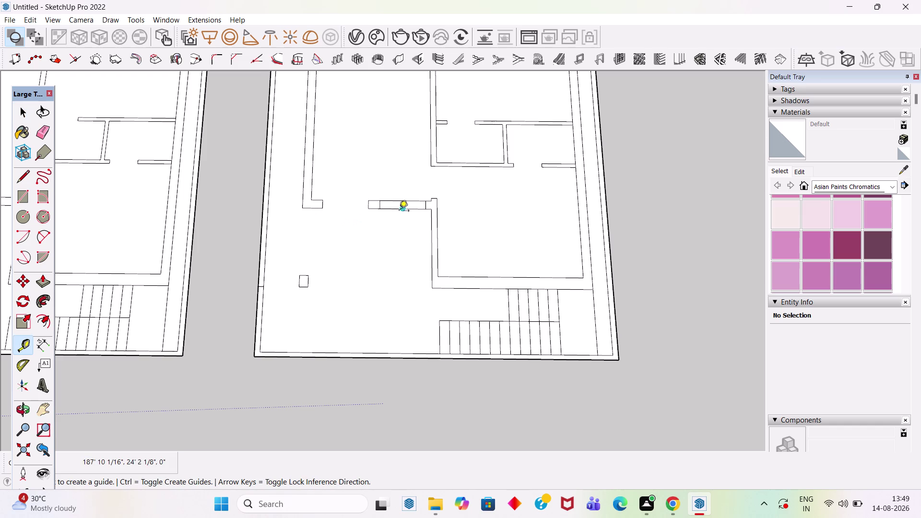
click(394, 211)
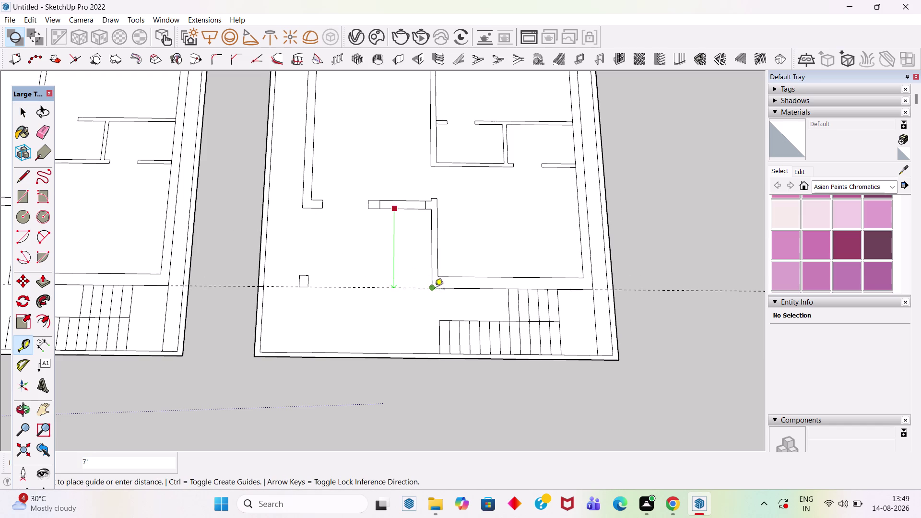
scroll(up, 3)
click(450, 284)
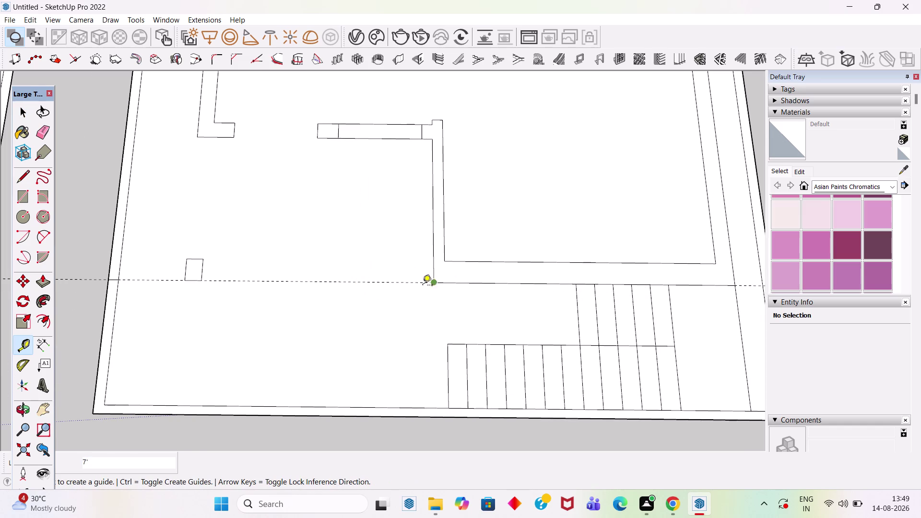
click(396, 282)
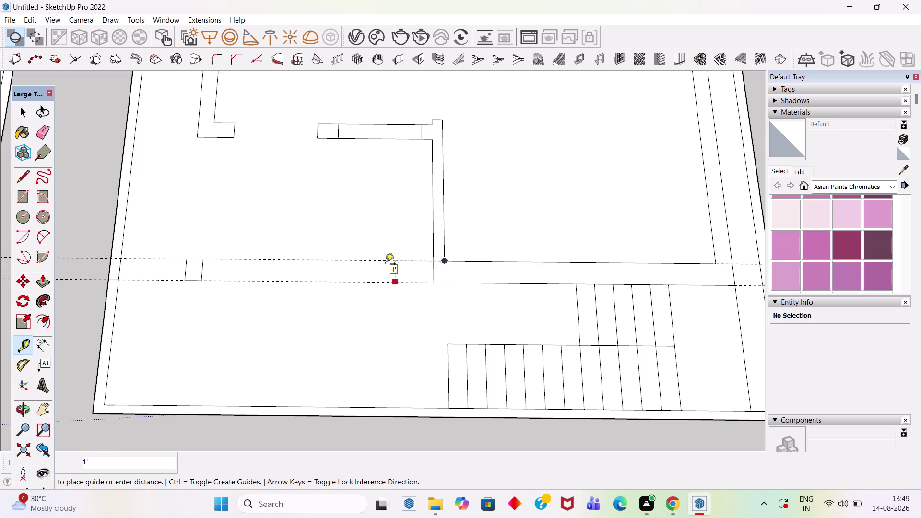
scroll(down, 3)
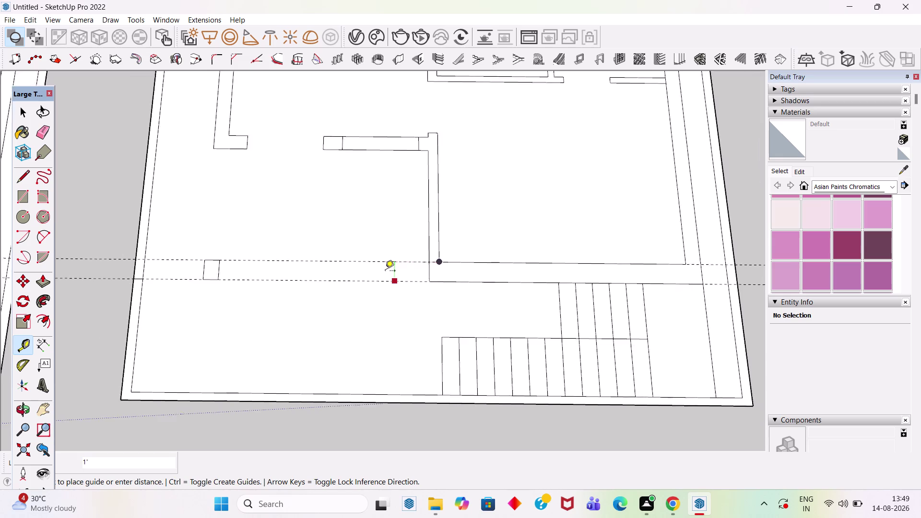
scroll(down, 3)
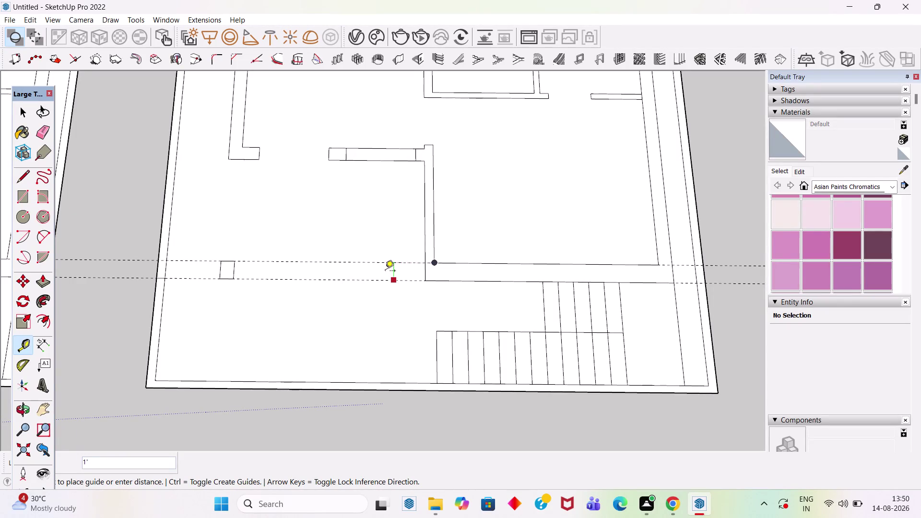
key(9)
key(shift+quotedbl)
key(Return)
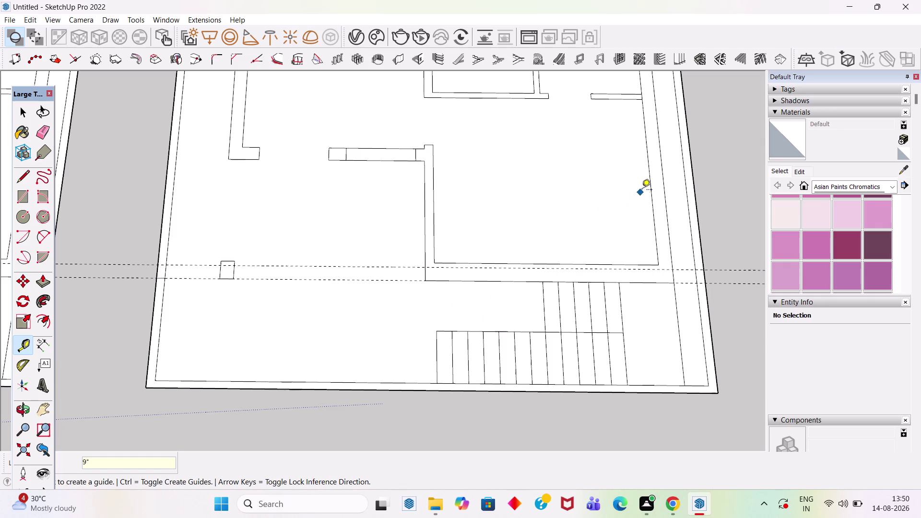
Try starting more guides from the outer, top and left stub wall edges, then return to Select.
click(647, 161)
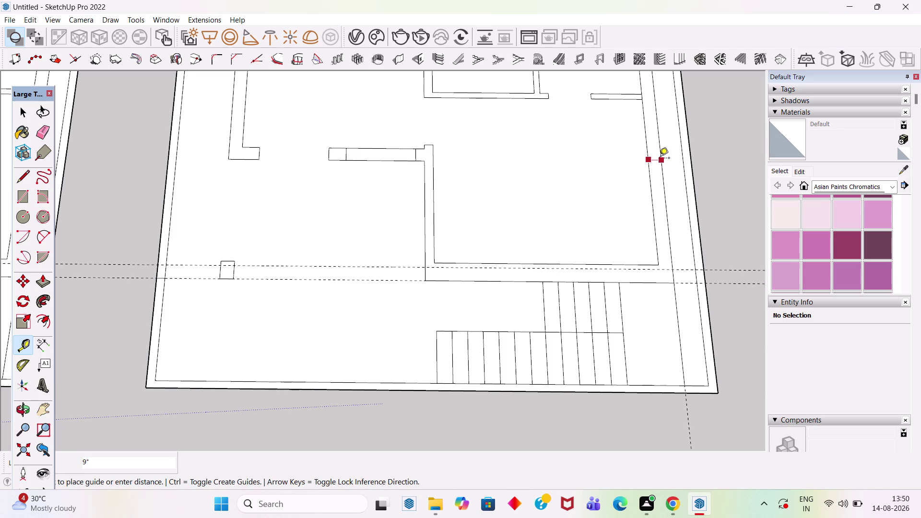
key(Escape)
scroll(down, 3)
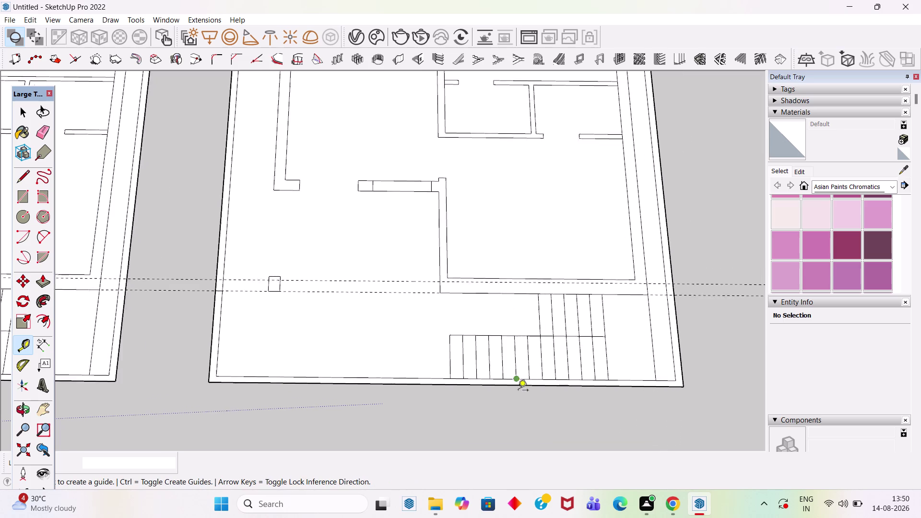
scroll(down, 3)
scroll(down, 3)
scroll(up, 3)
scroll(down, 3)
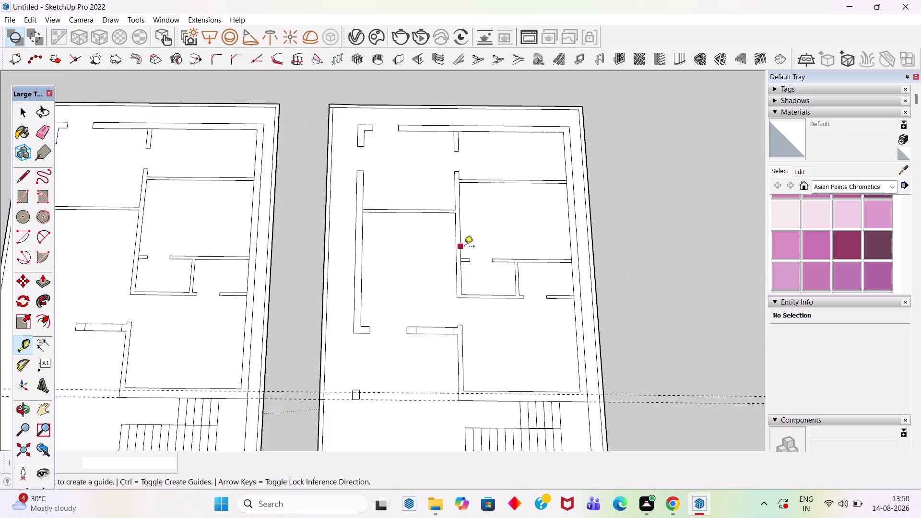
scroll(down, 3)
scroll(up, 3)
click(432, 128)
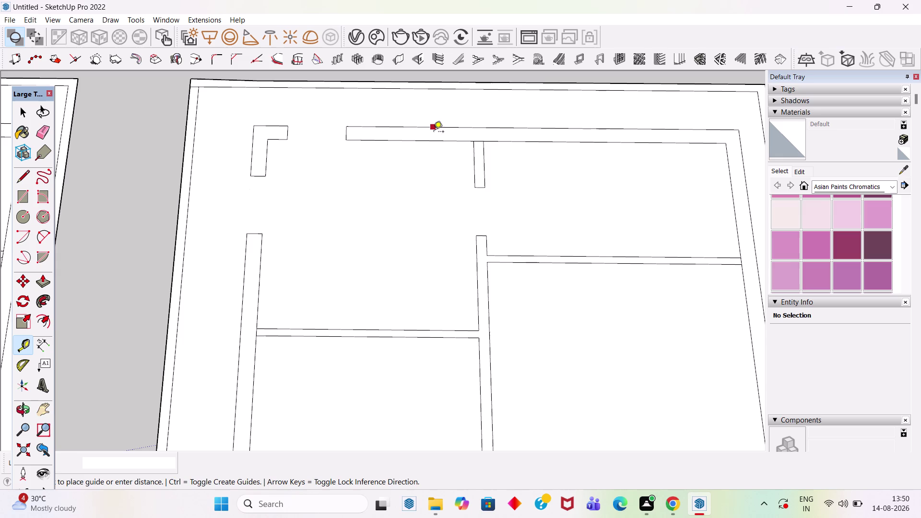
key(Escape)
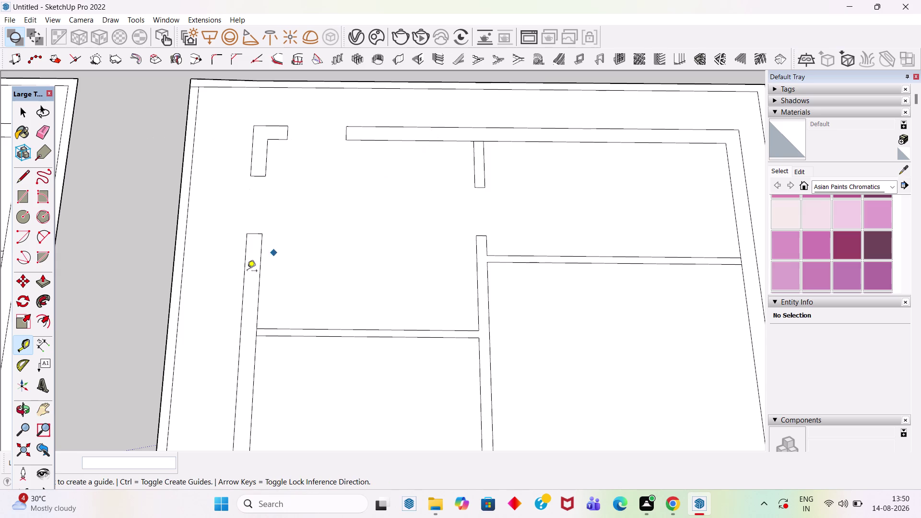
click(244, 254)
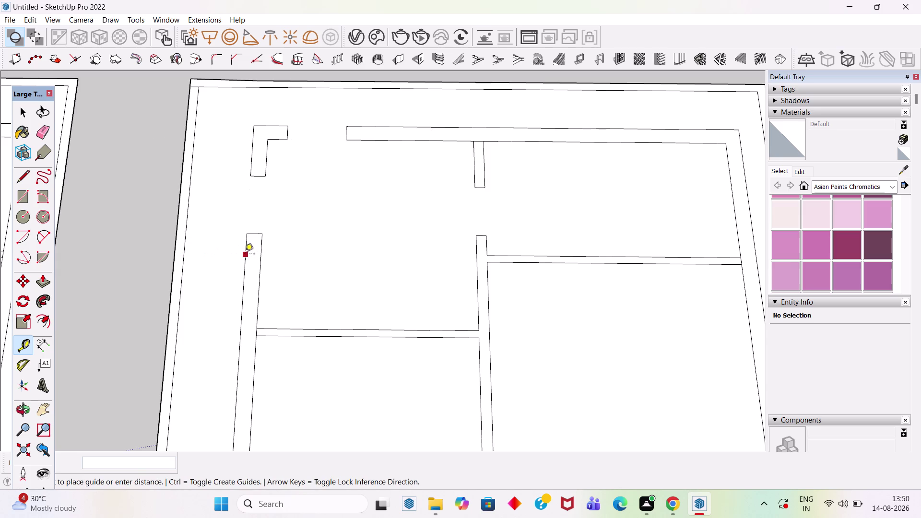
key(Escape)
scroll(down, 3)
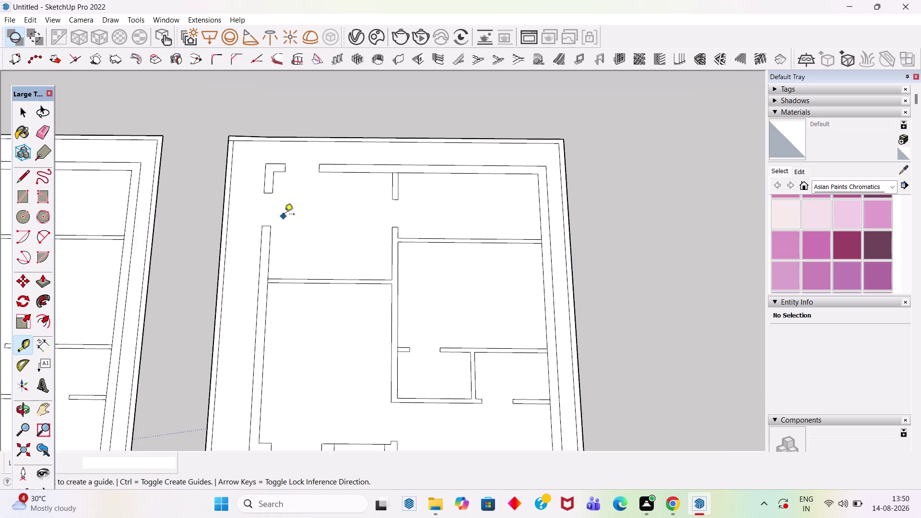
scroll(down, 3)
scroll(up, 3)
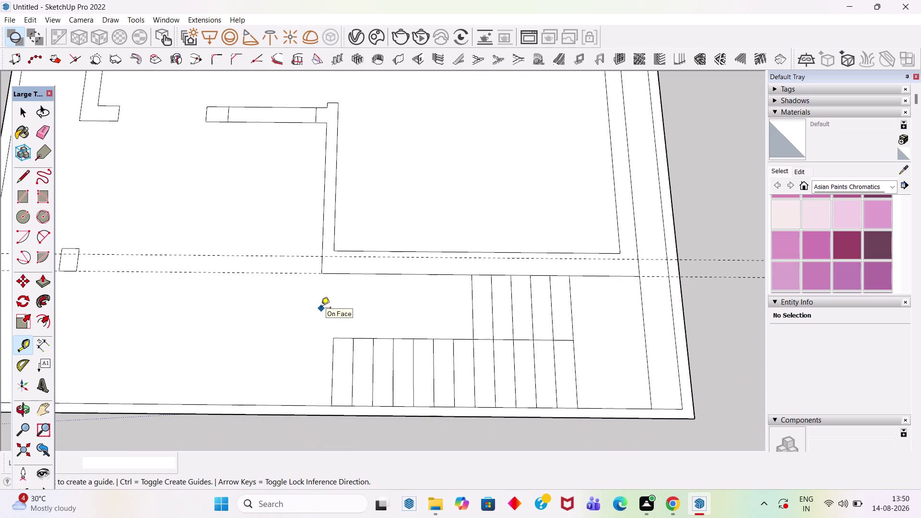
key(space)
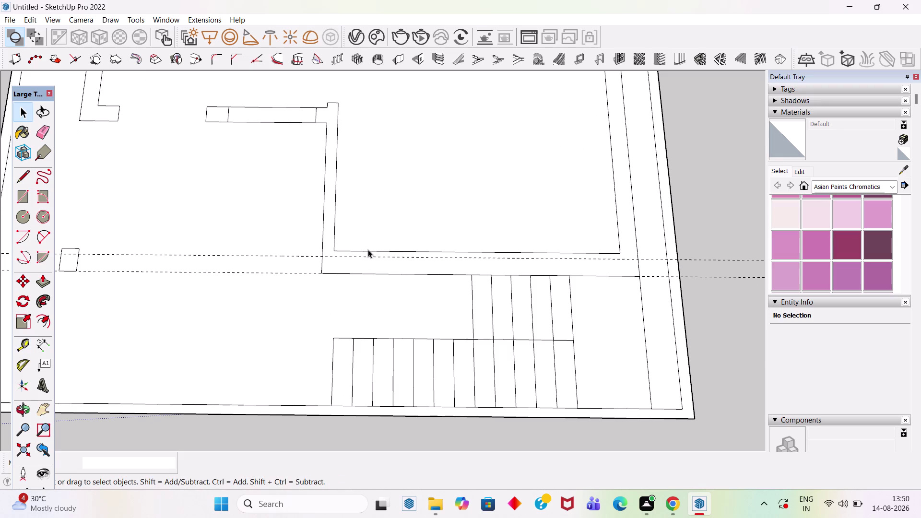
Select the lower wall segments below the room, then clear the selection.
click(371, 250)
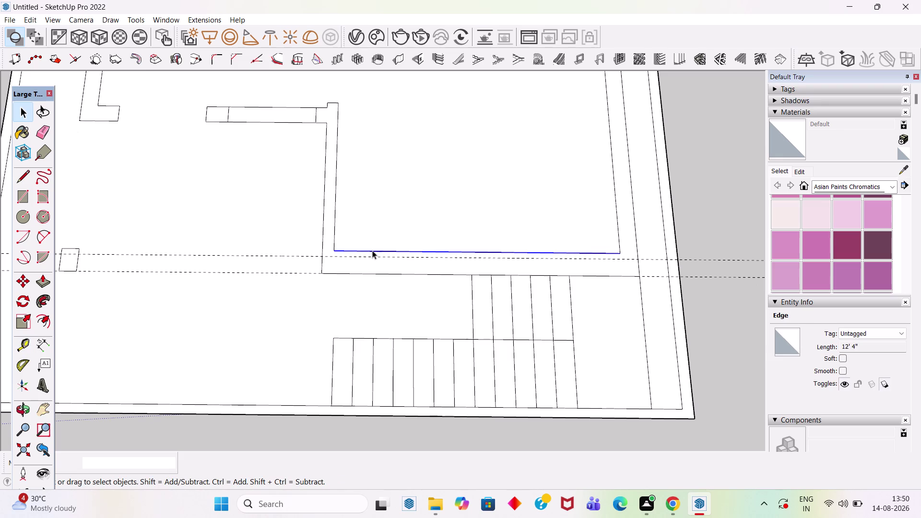
scroll(down, 3)
click(392, 268)
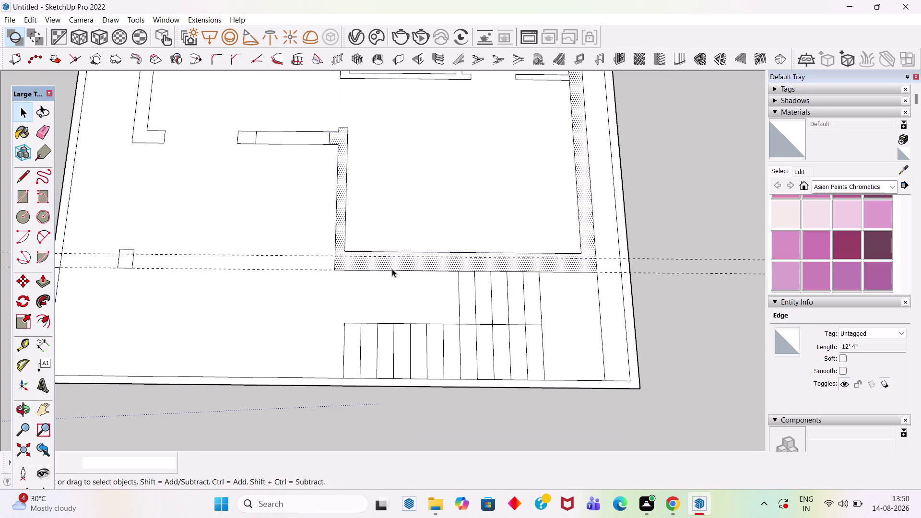
click(394, 269)
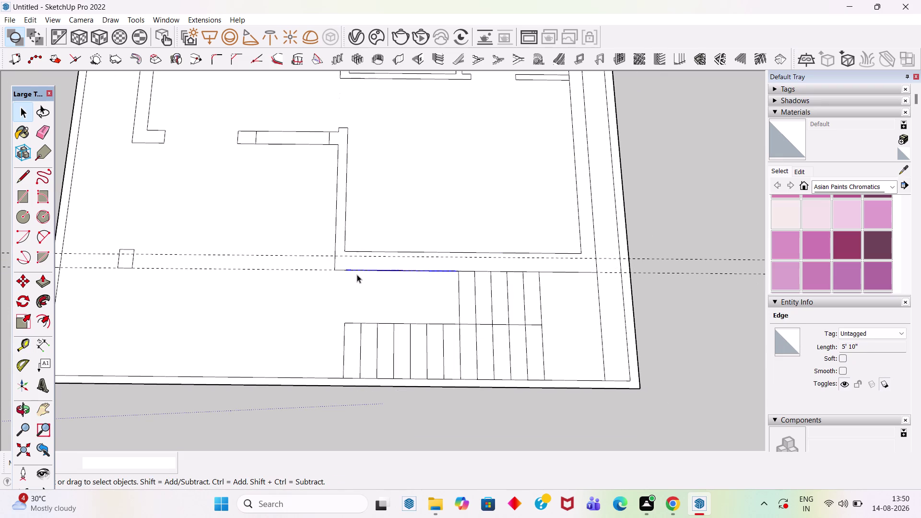
scroll(up, 3)
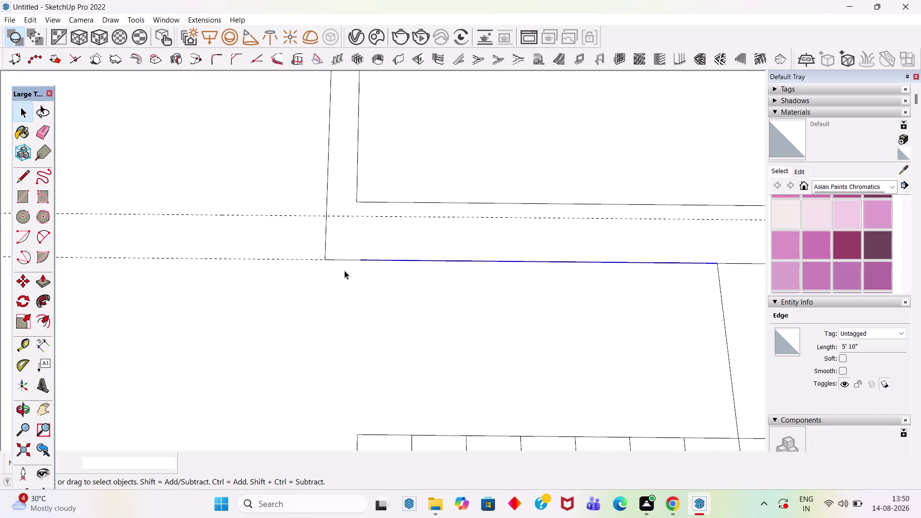
click(350, 260)
scroll(down, 3)
scroll(down, 3)
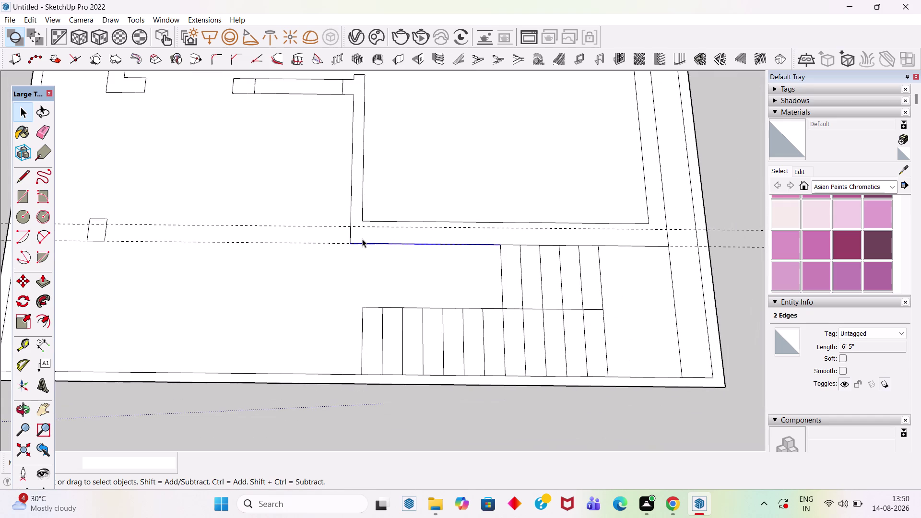
scroll(down, 3)
scroll(up, 3)
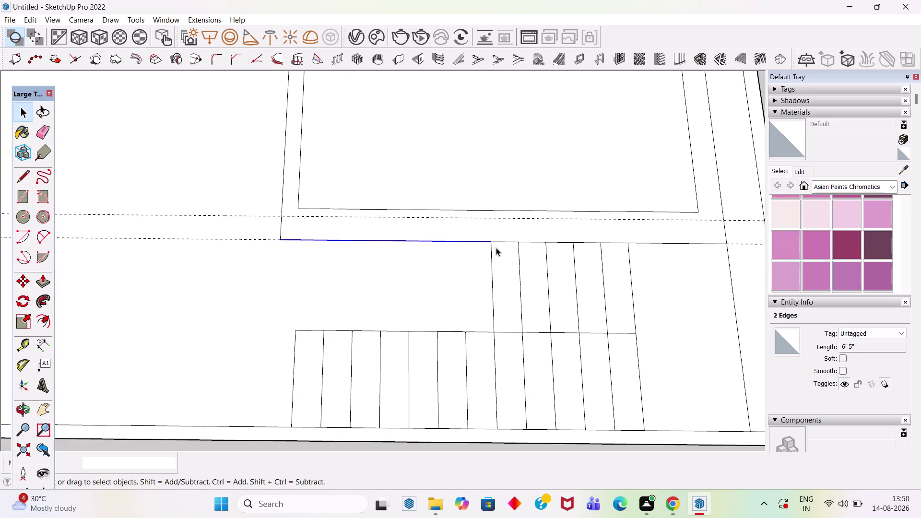
click(509, 242)
click(533, 241)
click(559, 243)
click(588, 241)
click(613, 242)
click(654, 242)
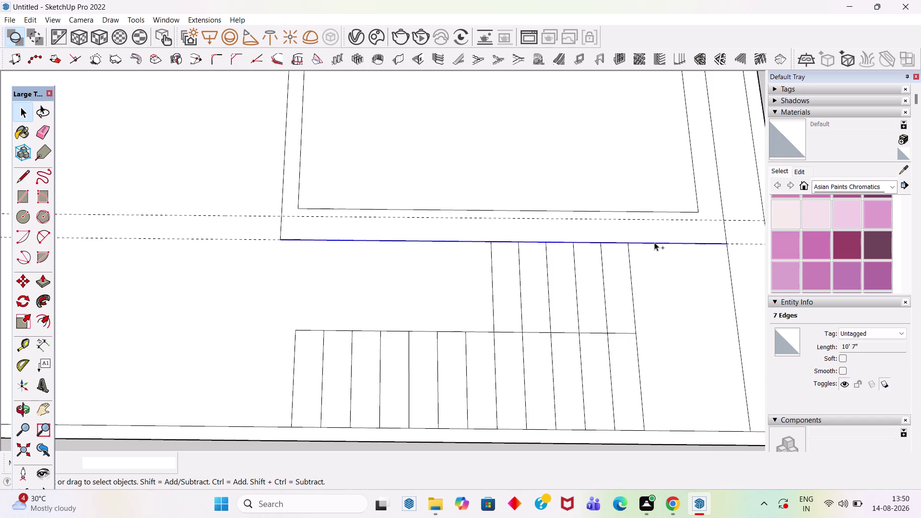
scroll(down, 3)
scroll(down, 3)
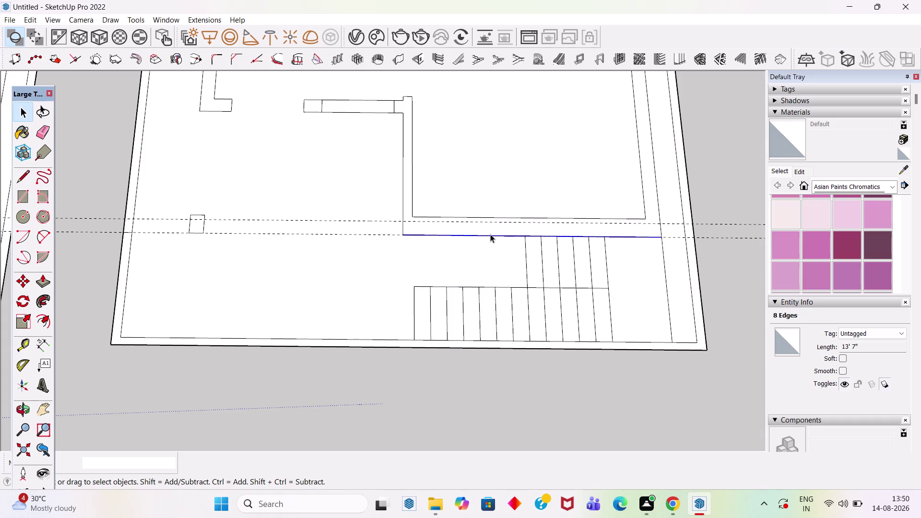
scroll(down, 3)
click(672, 197)
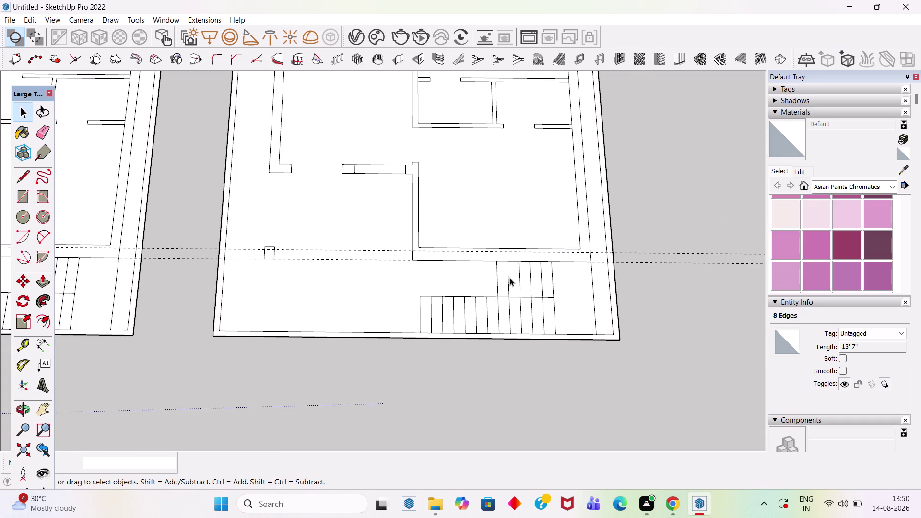
scroll(down, 3)
click(627, 230)
scroll(down, 3)
scroll(up, 3)
scroll(up, 3)
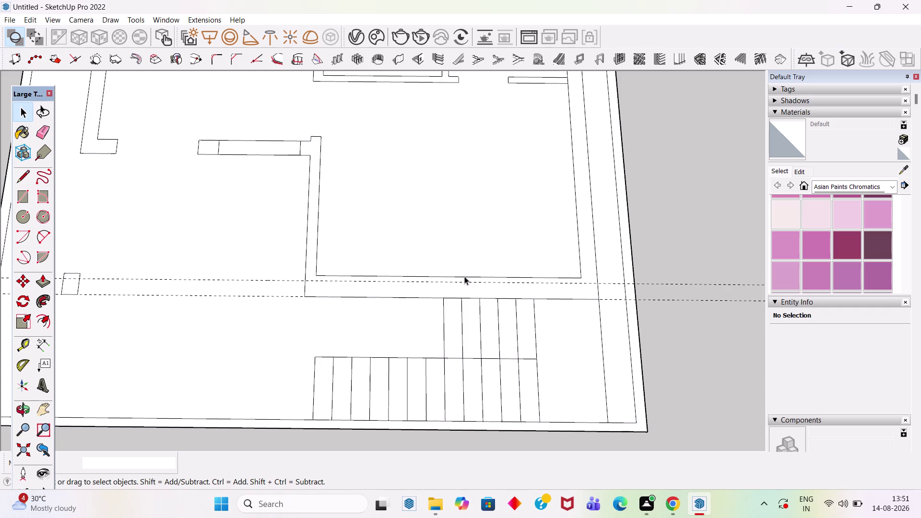
Move the room's lower inner wall edge down 3" onto the guide line.
click(464, 276)
key(m)
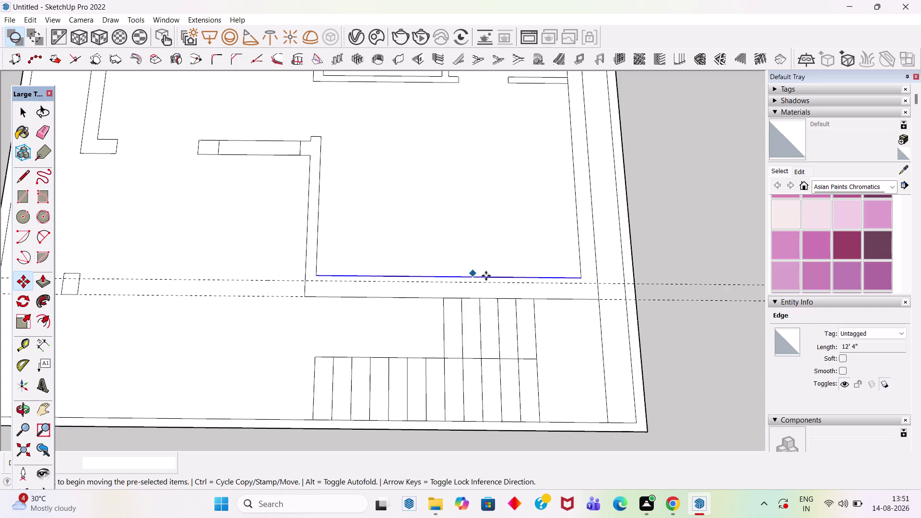
click(579, 276)
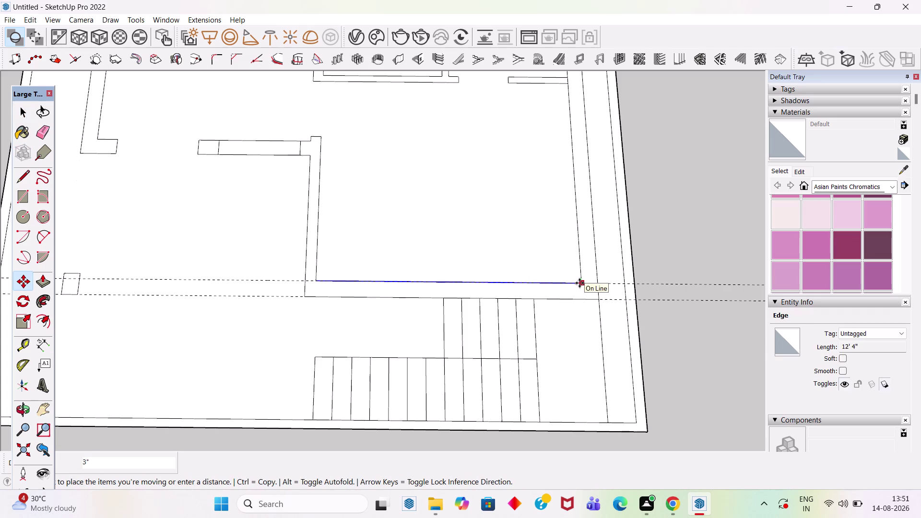
click(579, 283)
key(space)
click(662, 238)
scroll(down, 3)
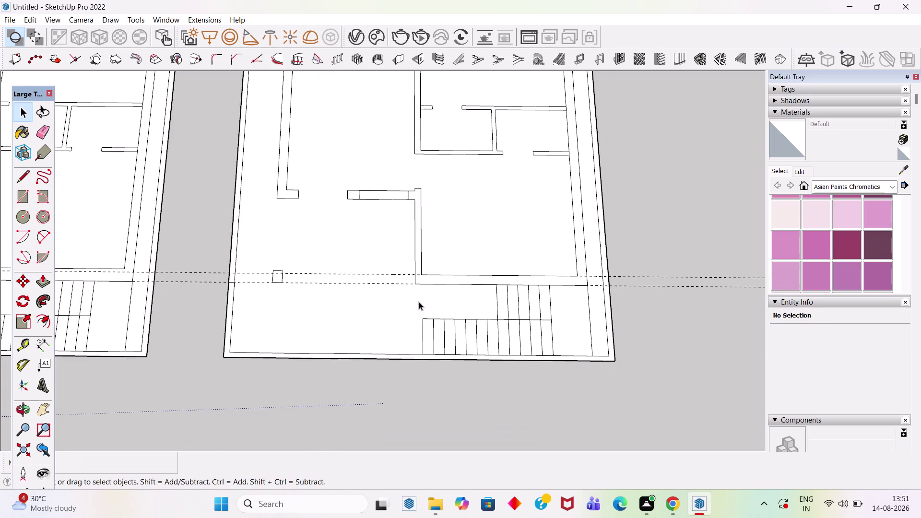
scroll(down, 3)
scroll(up, 3)
key(t)
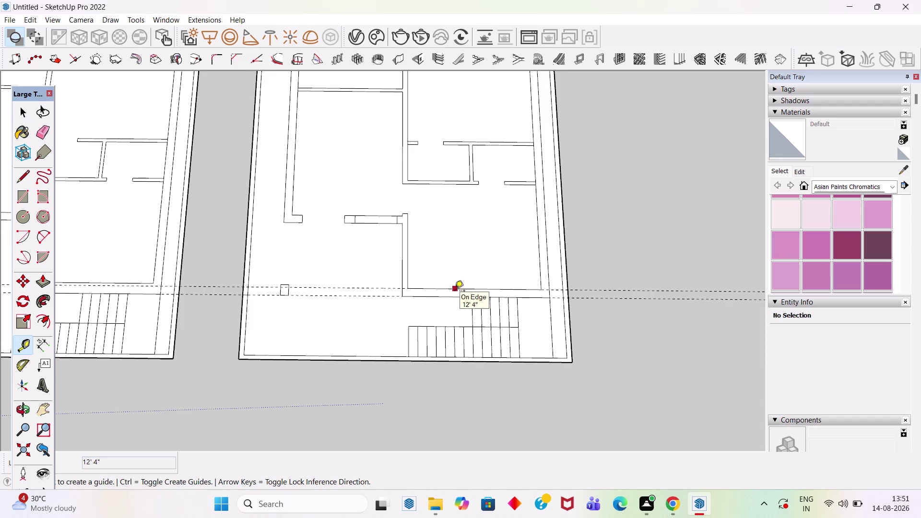
scroll(up, 3)
click(433, 286)
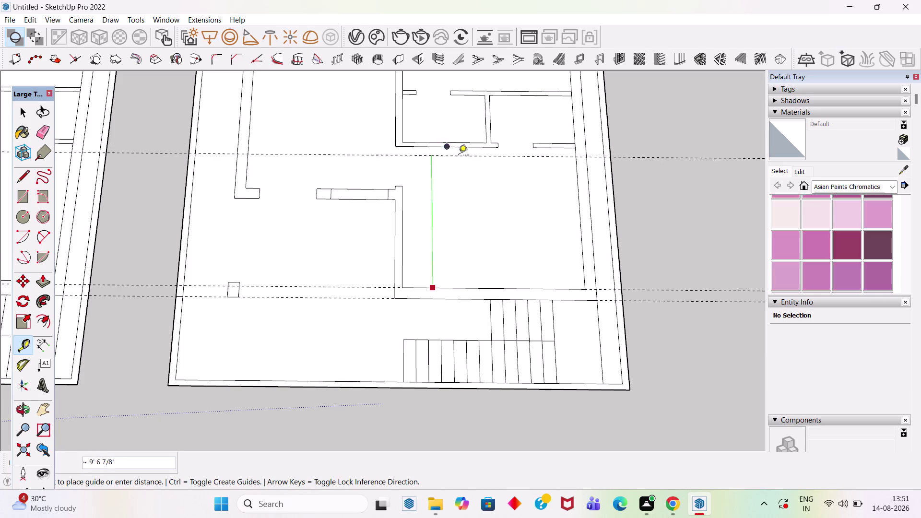
key(Escape)
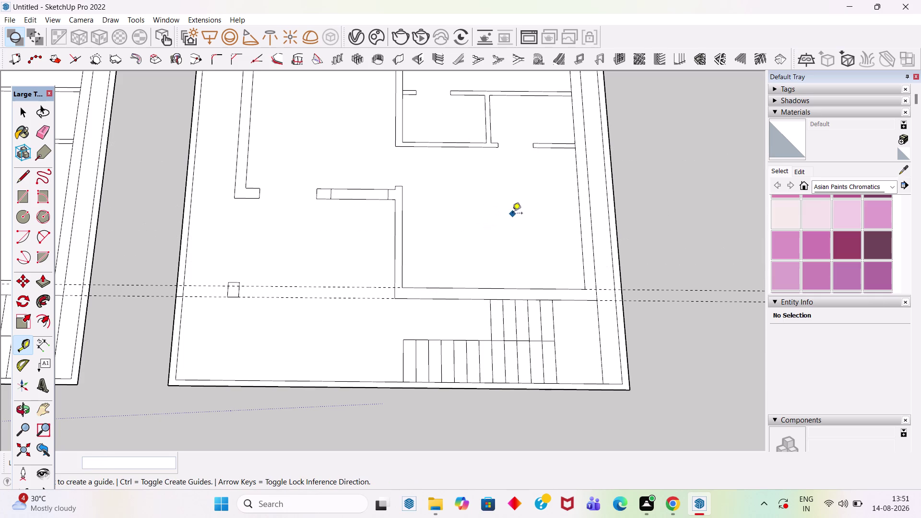
key(space)
Pull two vertical guides along the left interior wall edge.
scroll(down, 3)
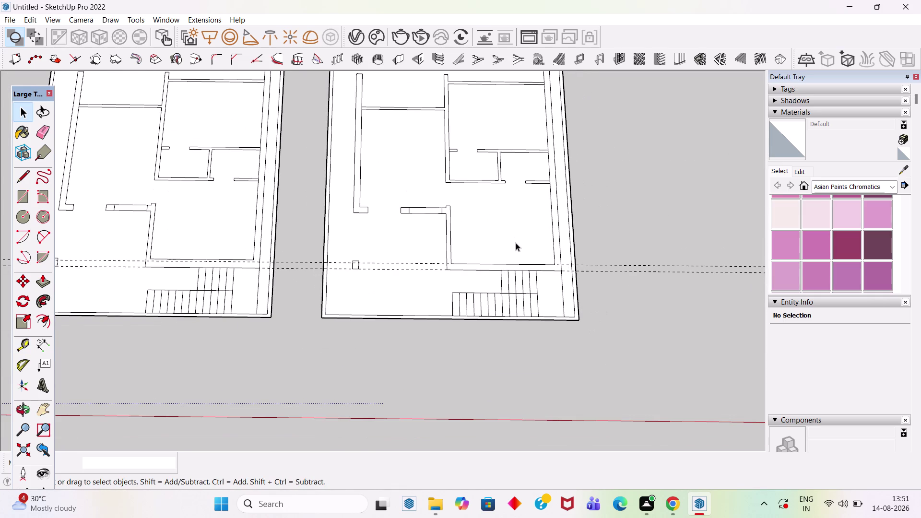
scroll(up, 3)
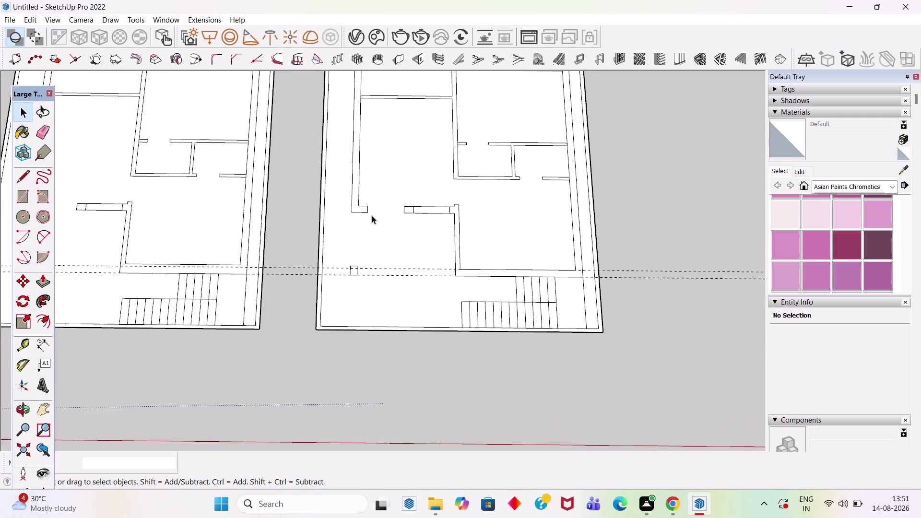
scroll(up, 3)
scroll(up, 3)
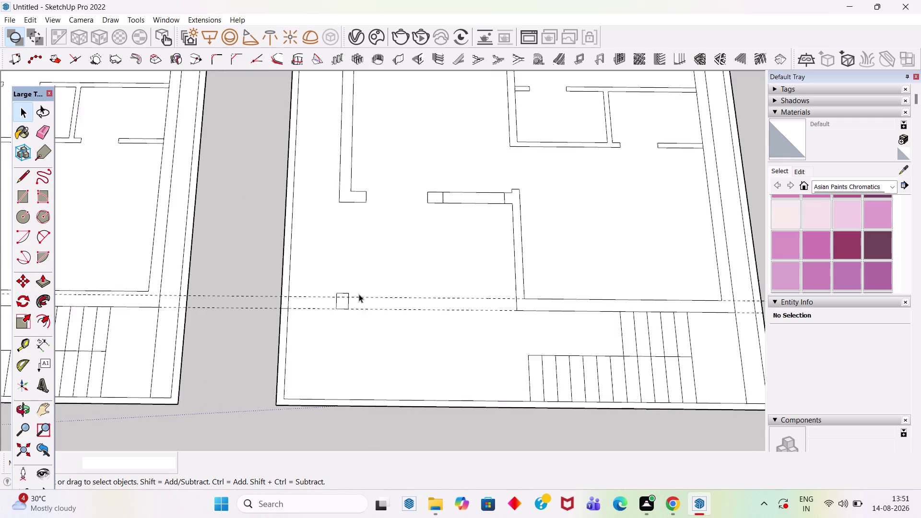
scroll(up, 3)
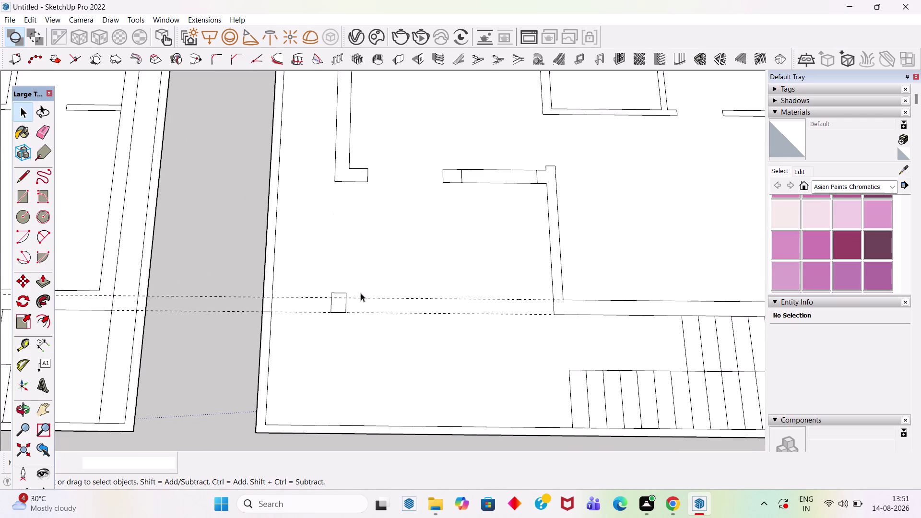
key(t)
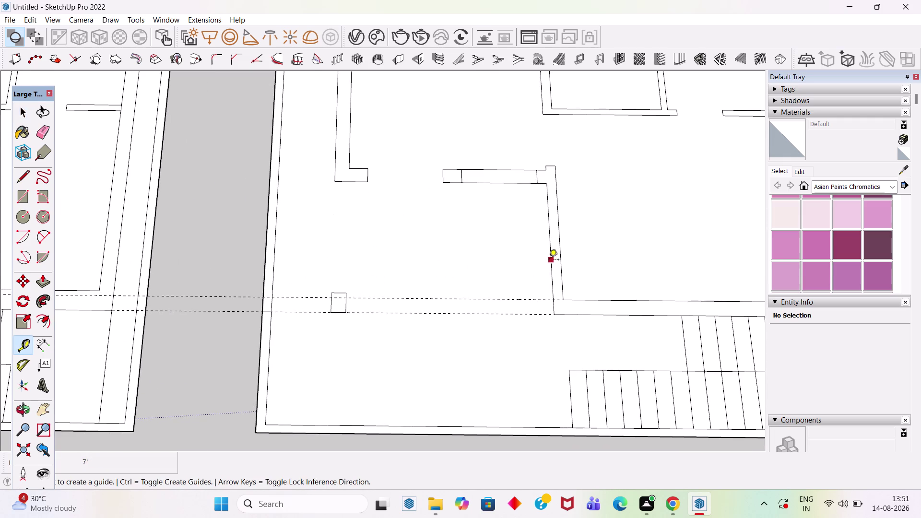
click(548, 260)
click(337, 181)
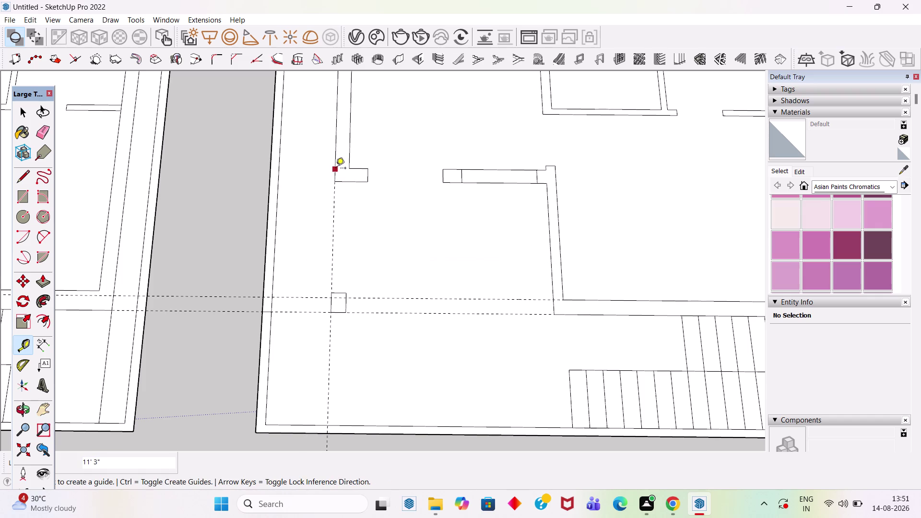
click(335, 169)
click(349, 163)
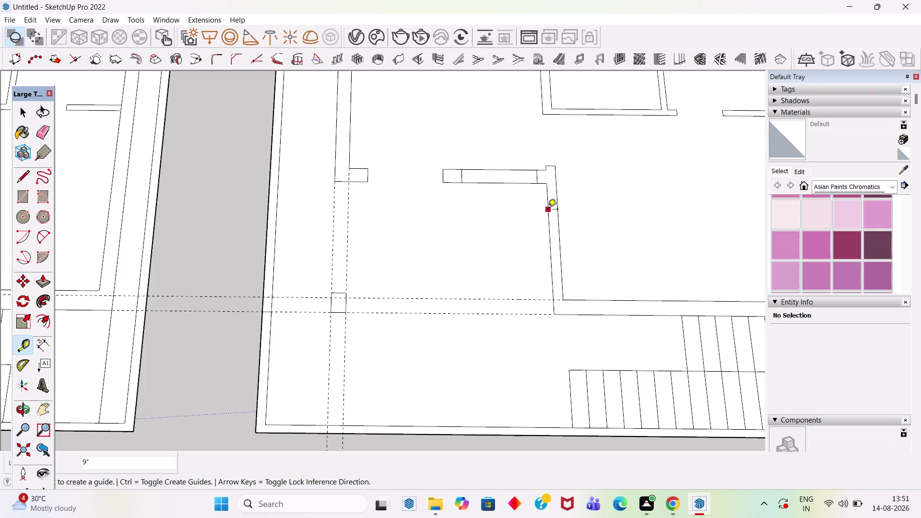
Offset a vertical guide 4' from the short wall stub for the door opening.
drag(548, 210, 541, 209)
click(364, 170)
click(367, 154)
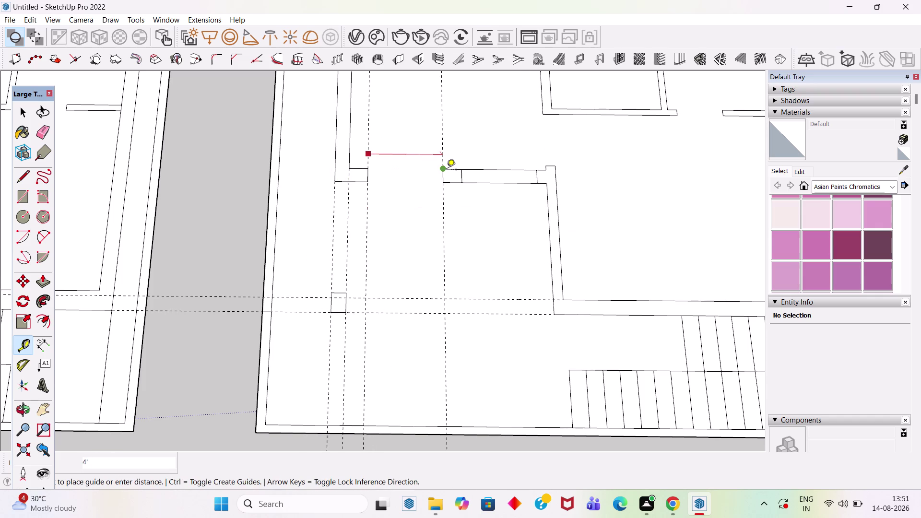
click(447, 171)
key(space)
Draw thin wall rectangles between the guides and along the lower wall edge.
key(r)
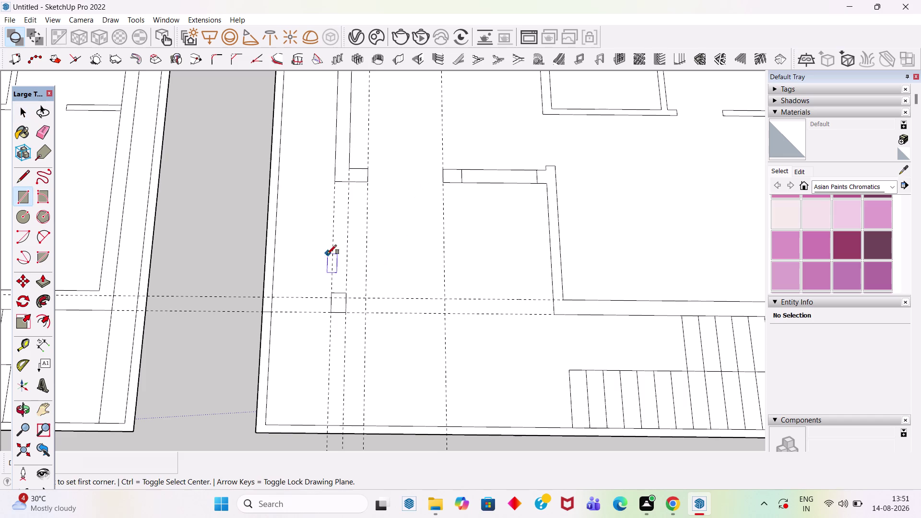
drag(329, 293, 332, 285)
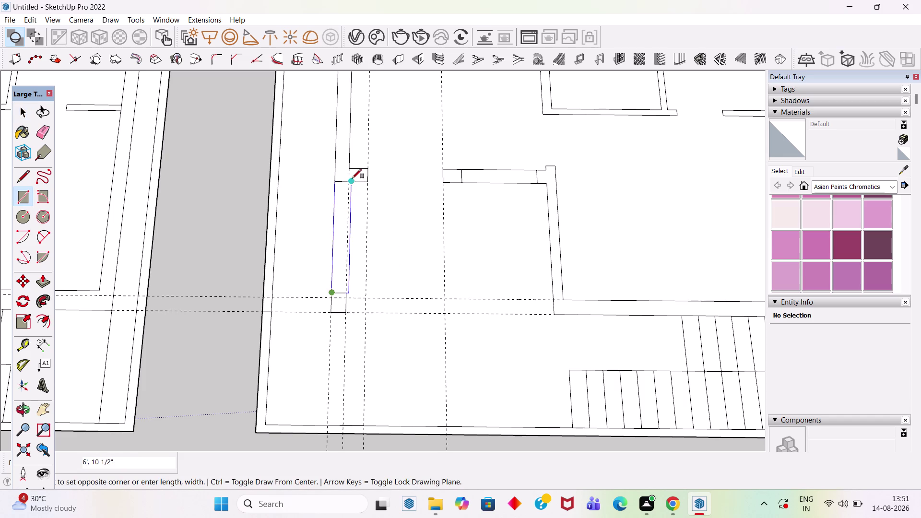
click(349, 179)
scroll(up, 3)
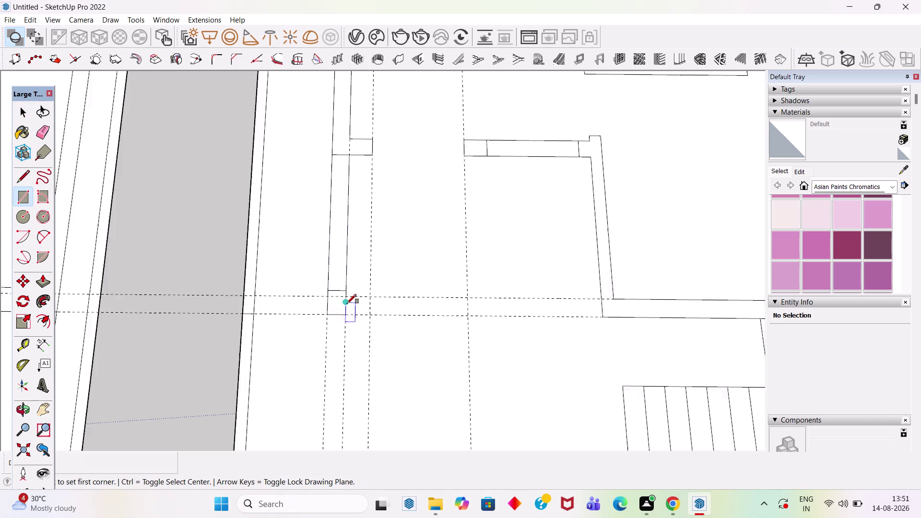
scroll(up, 3)
click(345, 322)
click(387, 291)
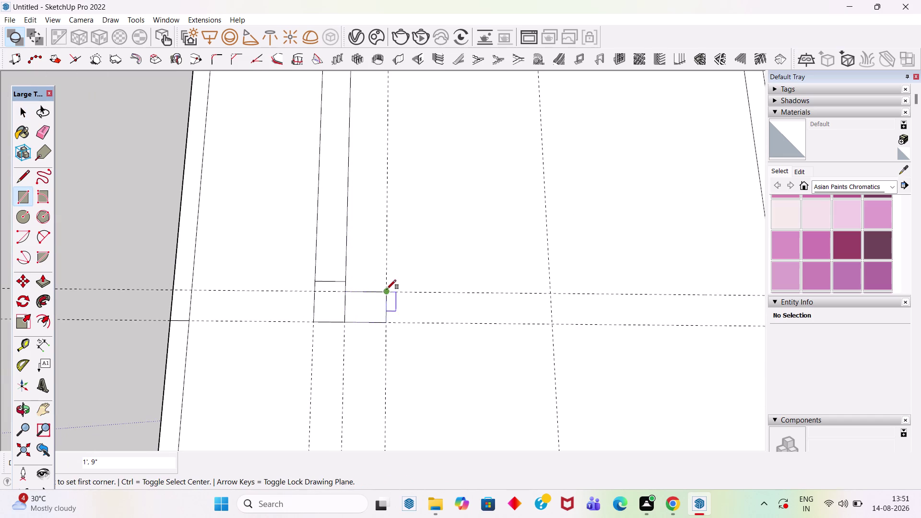
scroll(down, 3)
click(480, 292)
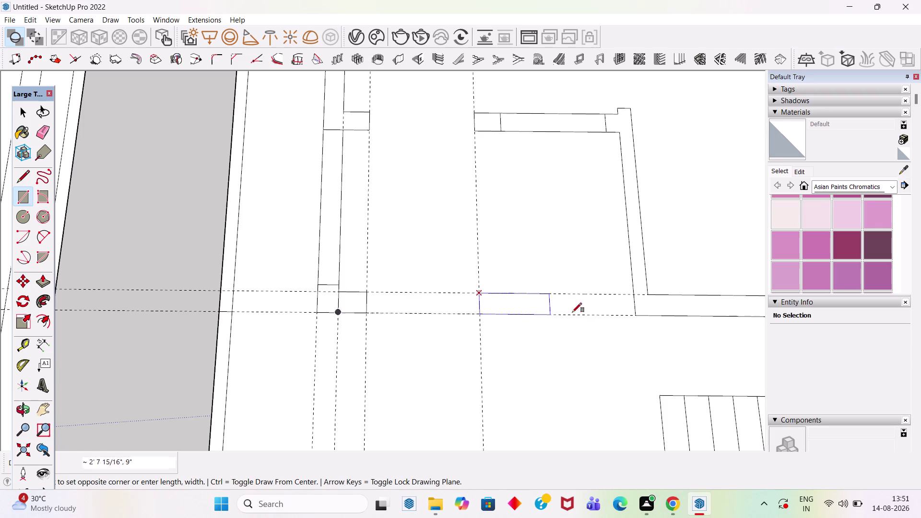
click(637, 310)
key(space)
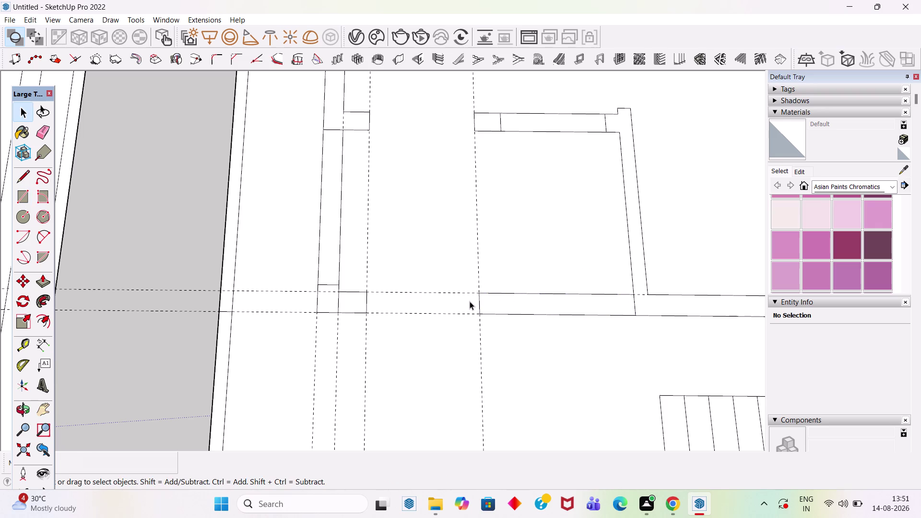
Place two Tape Measure guides from the wall edges to mark the door opening.
key(t)
click(479, 229)
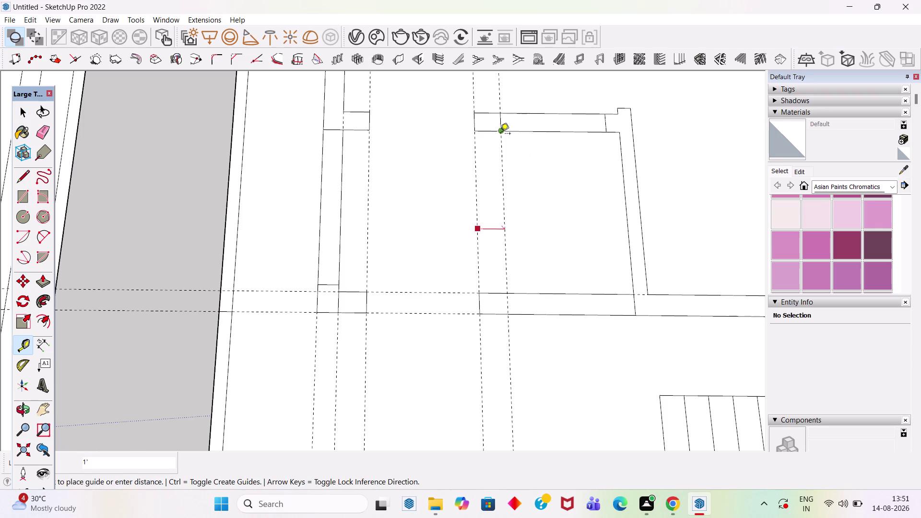
click(500, 135)
click(501, 146)
click(605, 134)
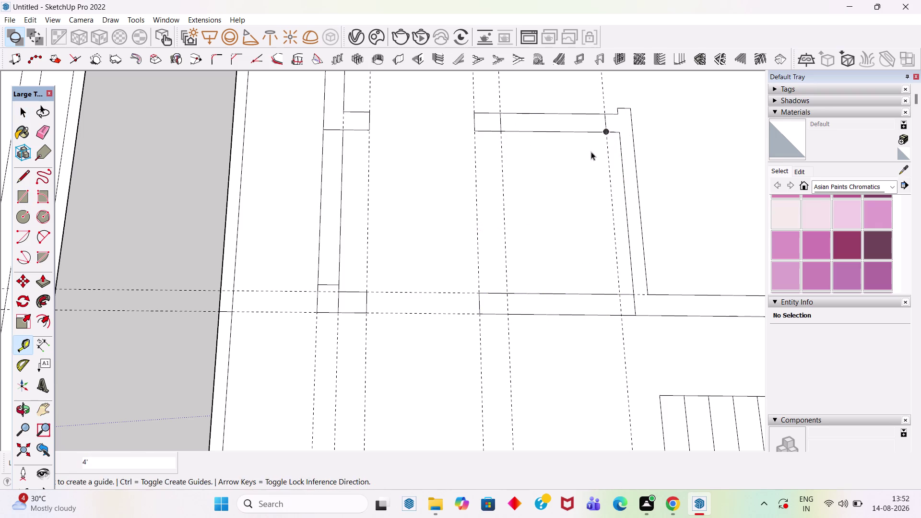
Draw 9" edges across the wall thickness at both guides.
key(space)
key(l)
scroll(up, 3)
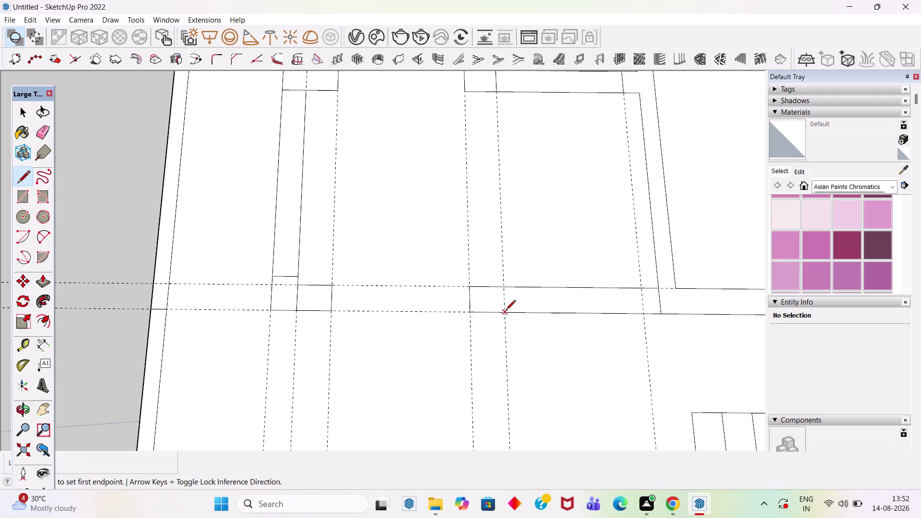
click(506, 292)
click(506, 286)
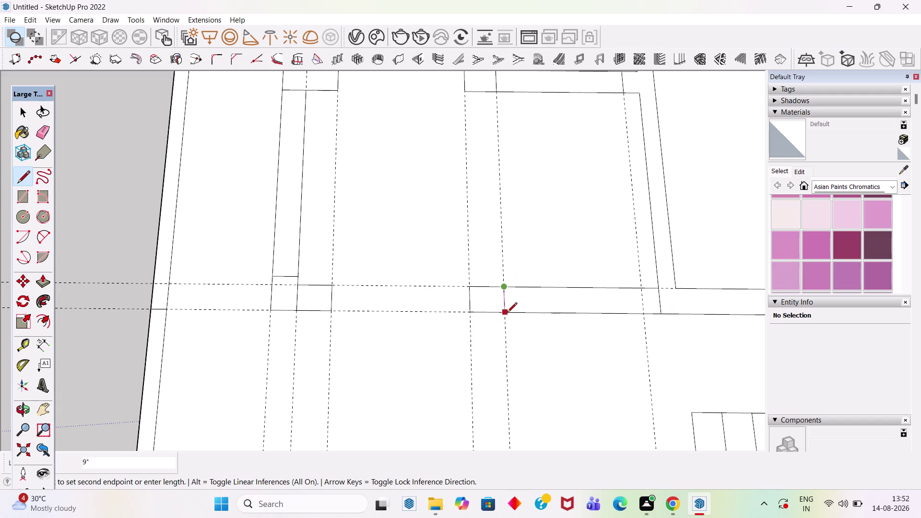
click(506, 313)
click(646, 315)
click(642, 284)
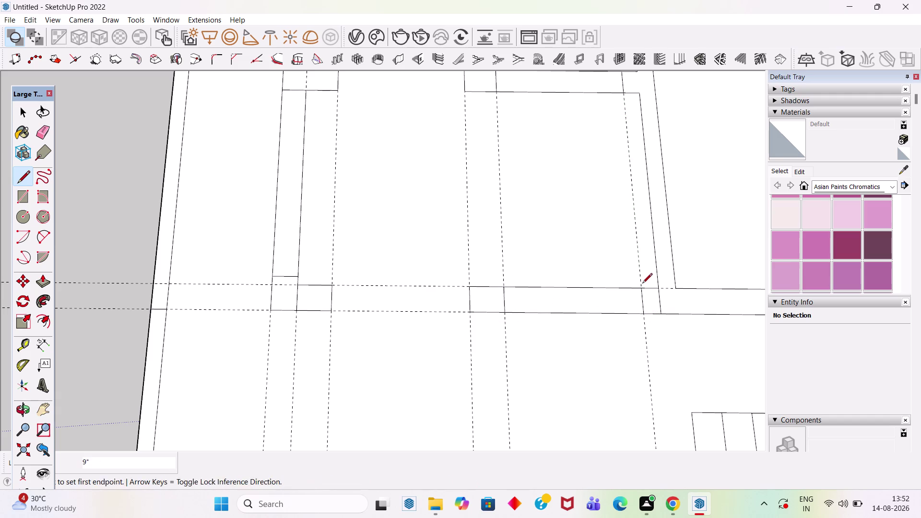
key(space)
scroll(down, 3)
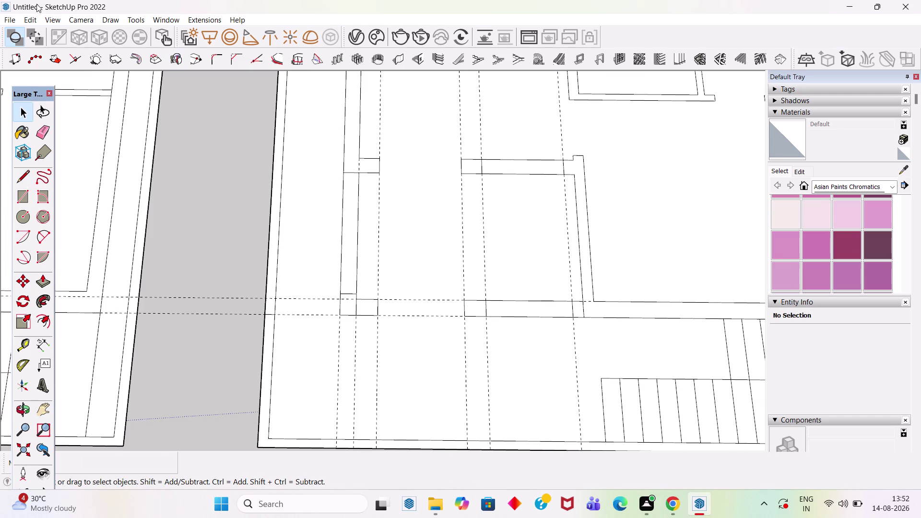
Delete all guides and erase the stray edges inside the wall openings.
click(28, 17)
click(72, 128)
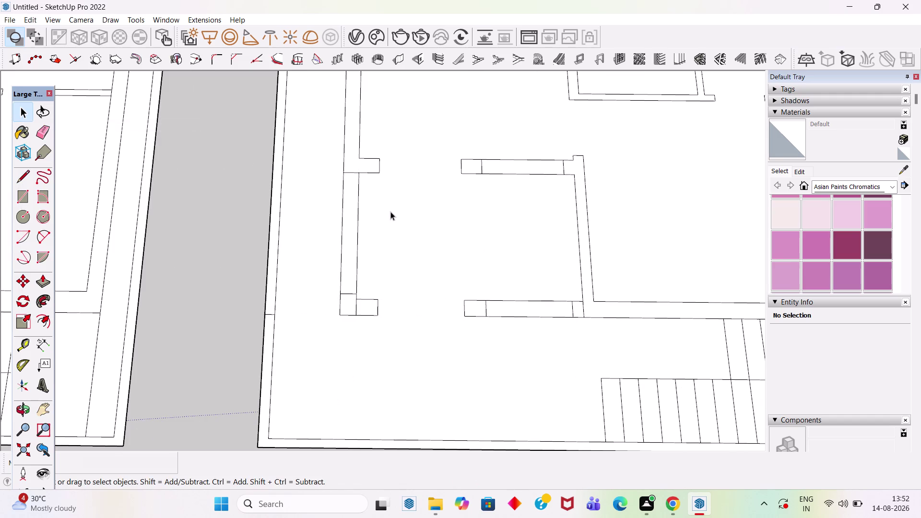
scroll(up, 3)
key(e)
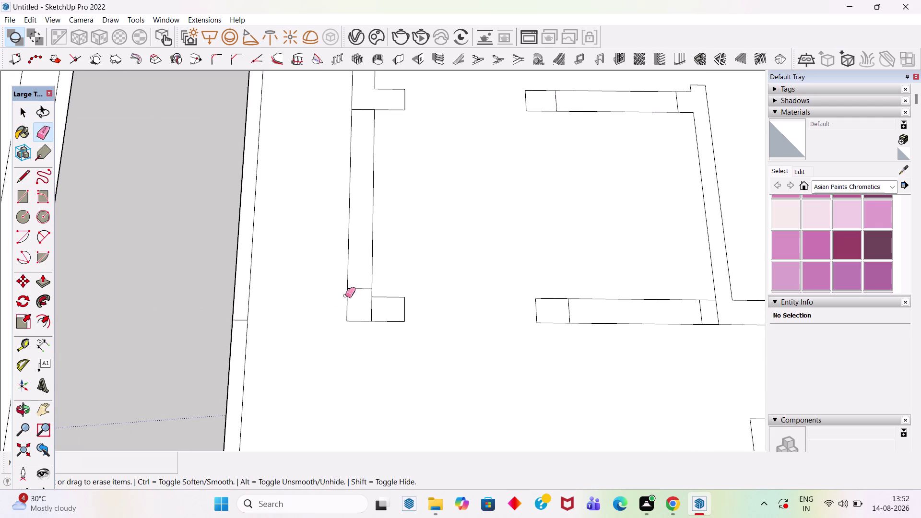
click(357, 289)
click(372, 312)
scroll(down, 3)
scroll(up, 3)
click(405, 159)
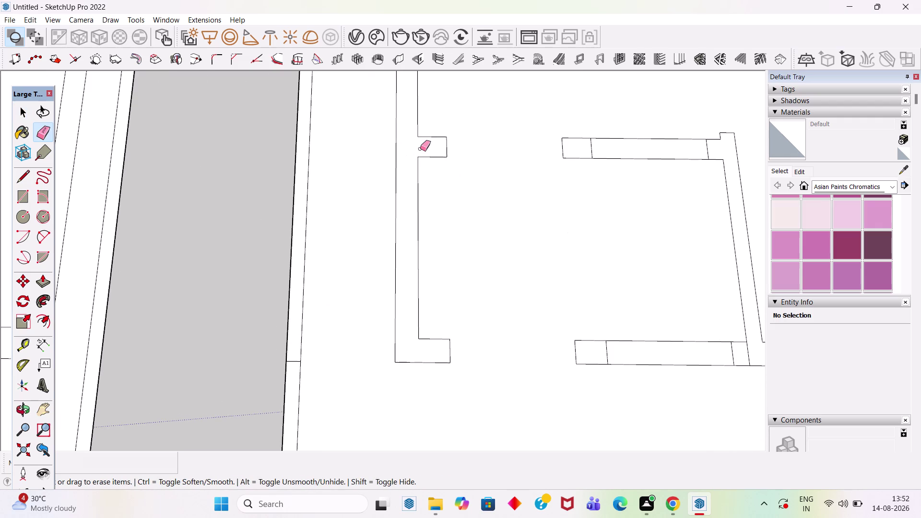
Close off the open wall stub and erase the short stub near the left wall.
key(l)
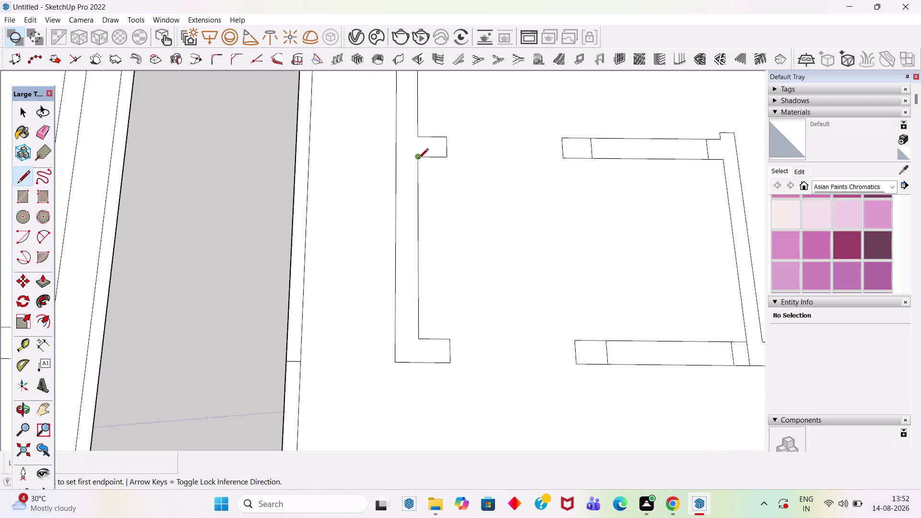
click(419, 158)
click(418, 139)
key(space)
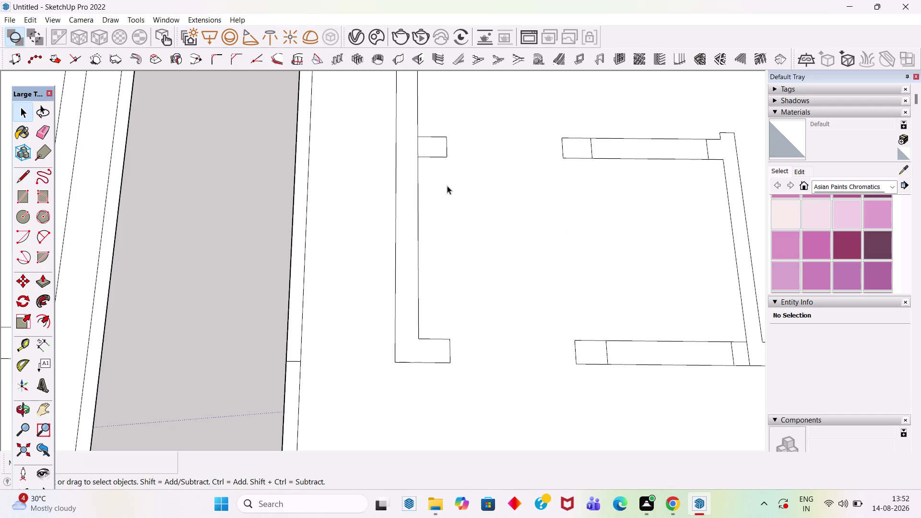
key(e)
drag(437, 131, 437, 168)
click(447, 144)
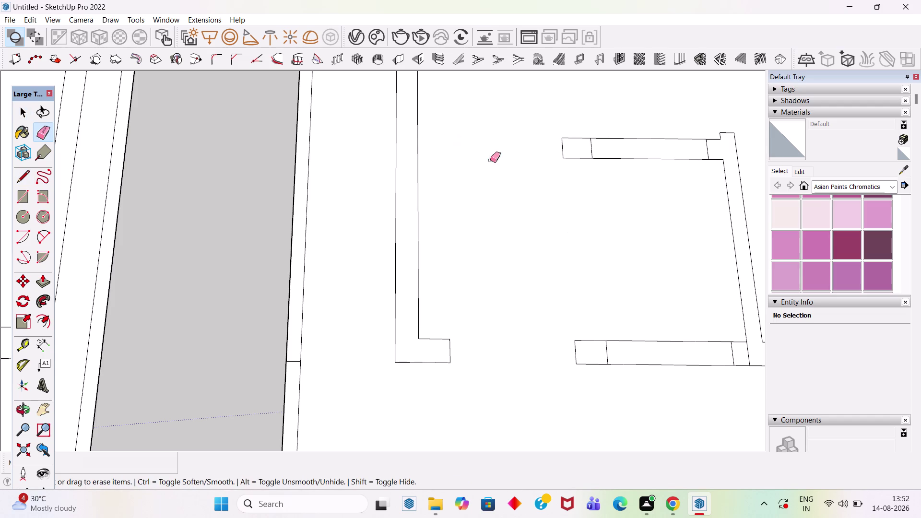
key(space)
Draw an edge closing the top wall's right end at the corner.
scroll(down, 3)
scroll(up, 3)
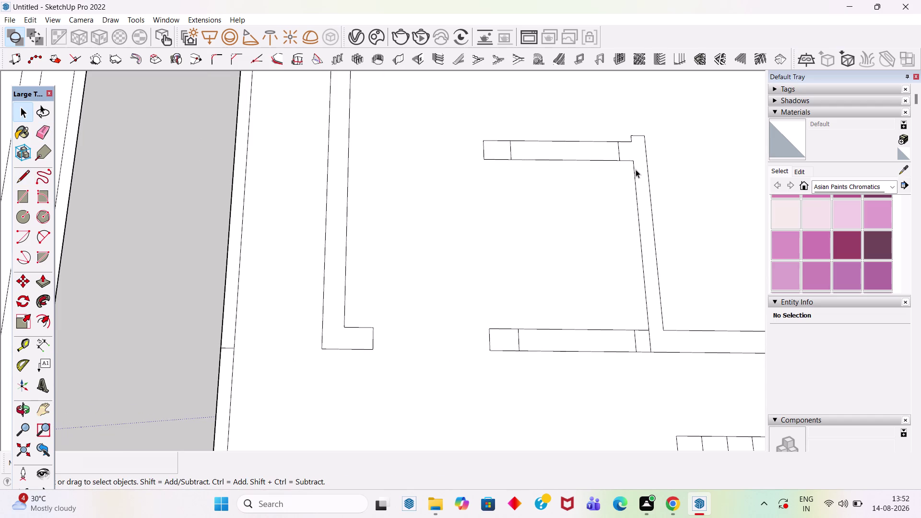
key(l)
scroll(up, 3)
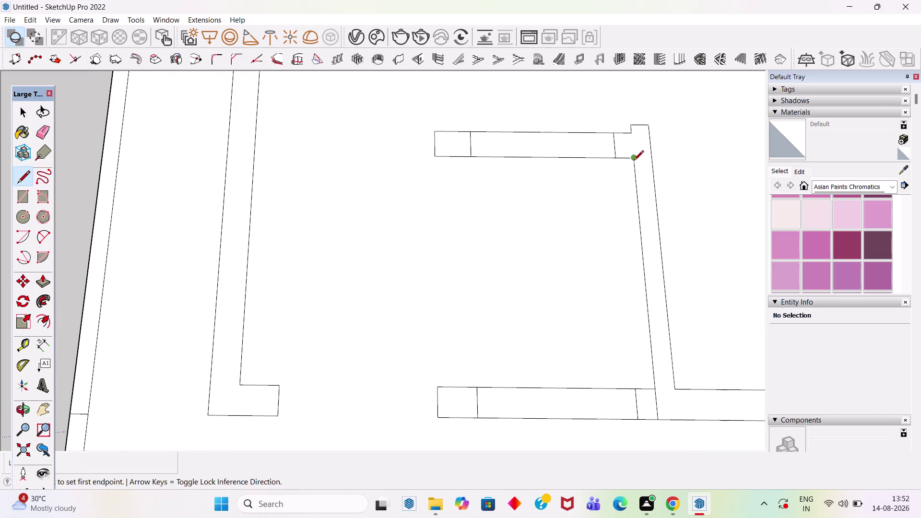
click(634, 160)
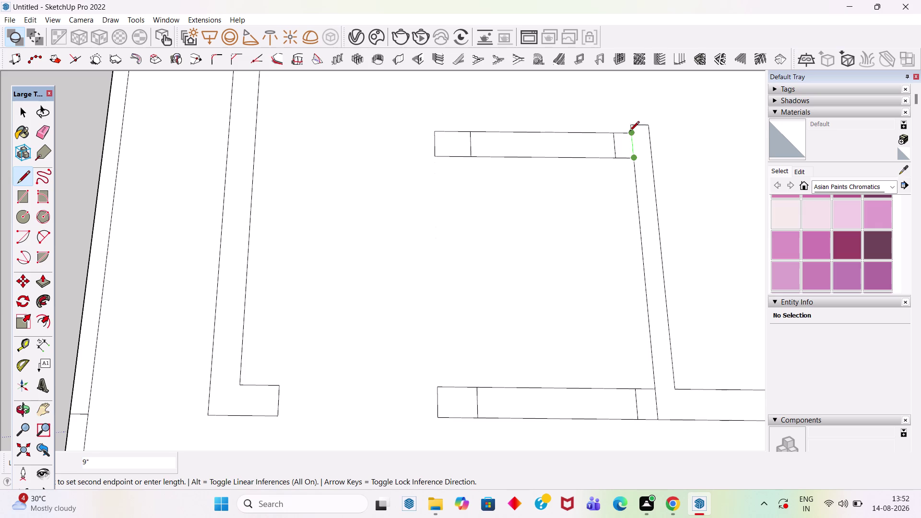
scroll(up, 3)
click(632, 132)
key(space)
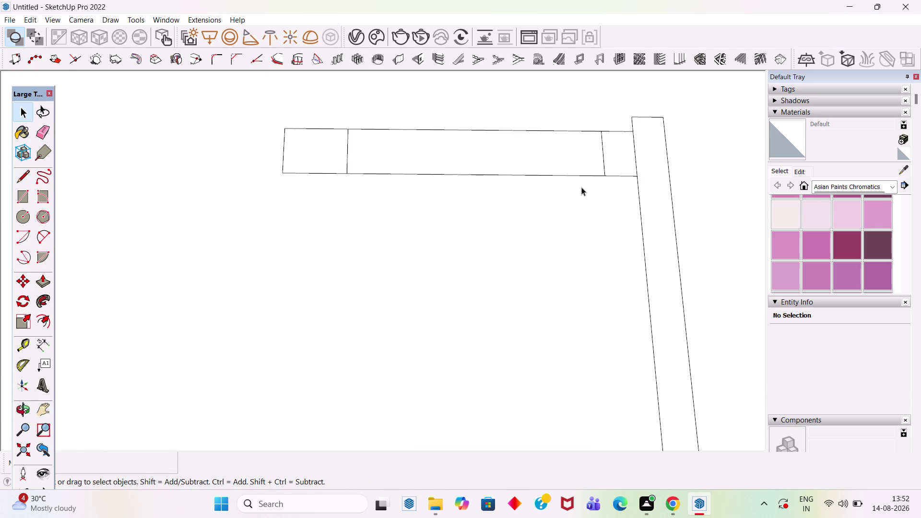
Erase the corner, top, divider and bottom edges of the horizontal wall piece.
key(e)
click(580, 132)
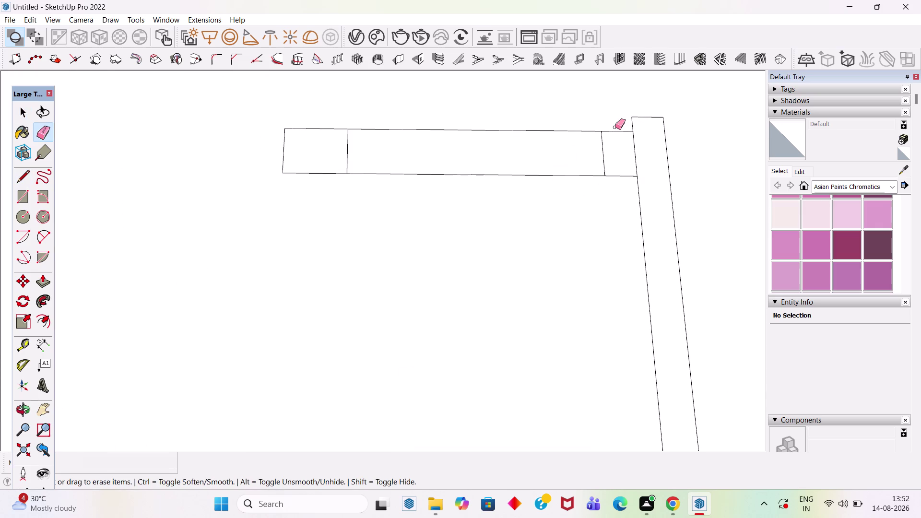
click(609, 129)
click(608, 132)
click(603, 132)
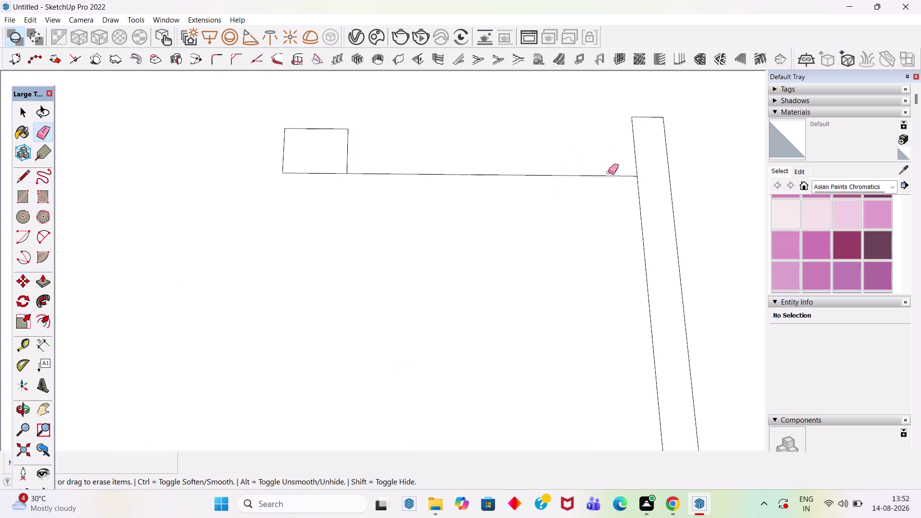
click(611, 177)
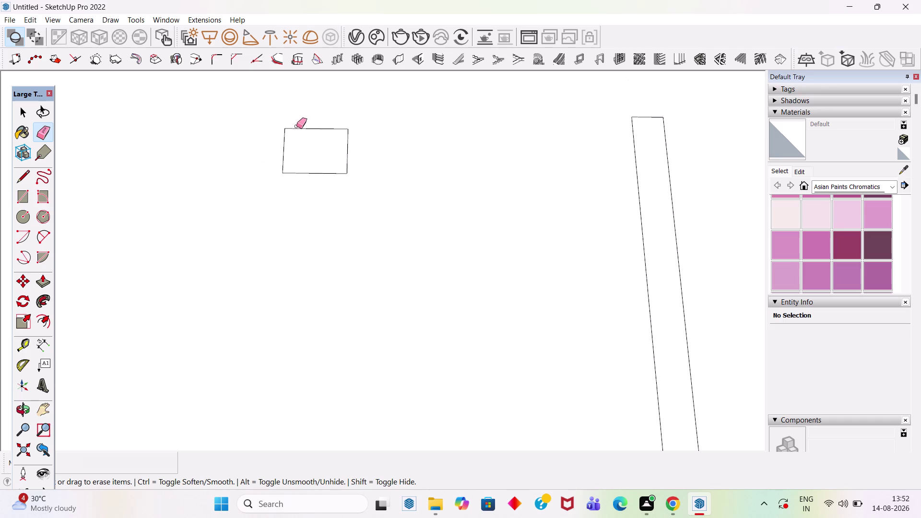
Erase the small block's edges and delete its remaining leftover edges.
click(297, 126)
drag(295, 127, 346, 154)
click(343, 167)
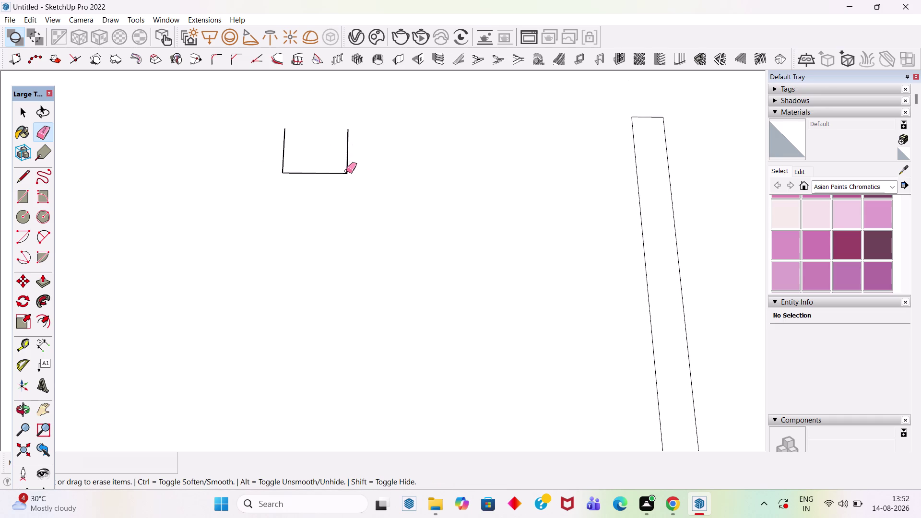
key(space)
double_click(345, 166)
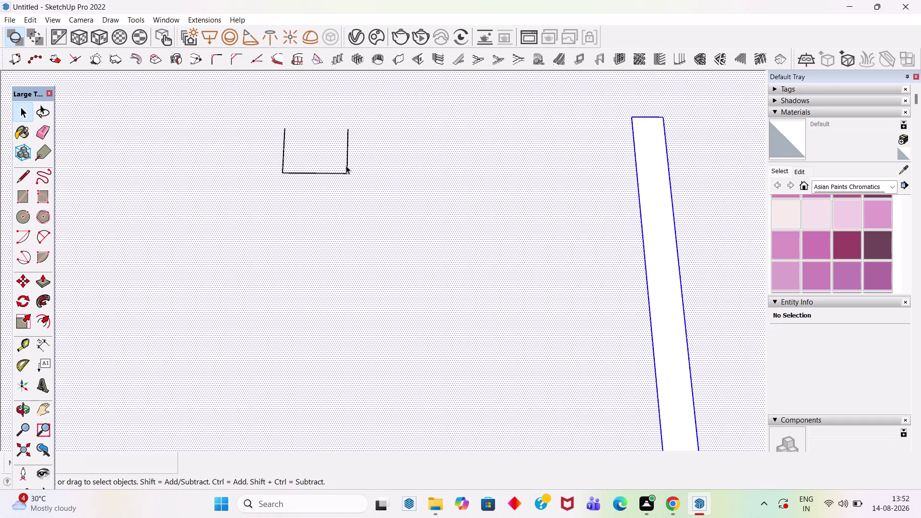
triple_click(346, 166)
key(Delete)
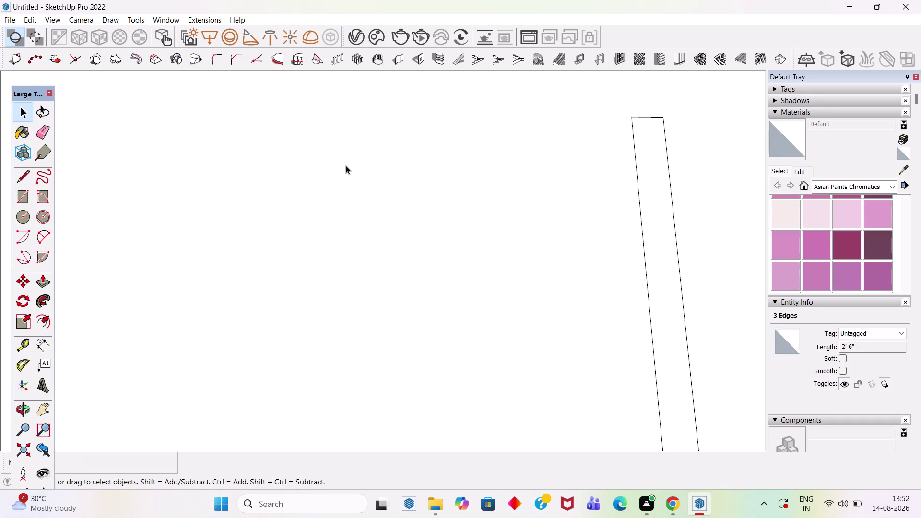
scroll(down, 3)
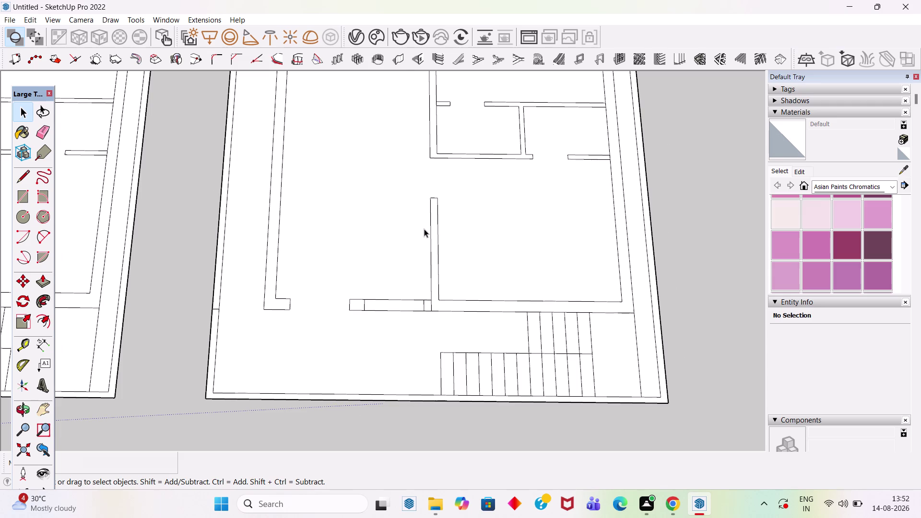
scroll(down, 3)
scroll(down, 3)
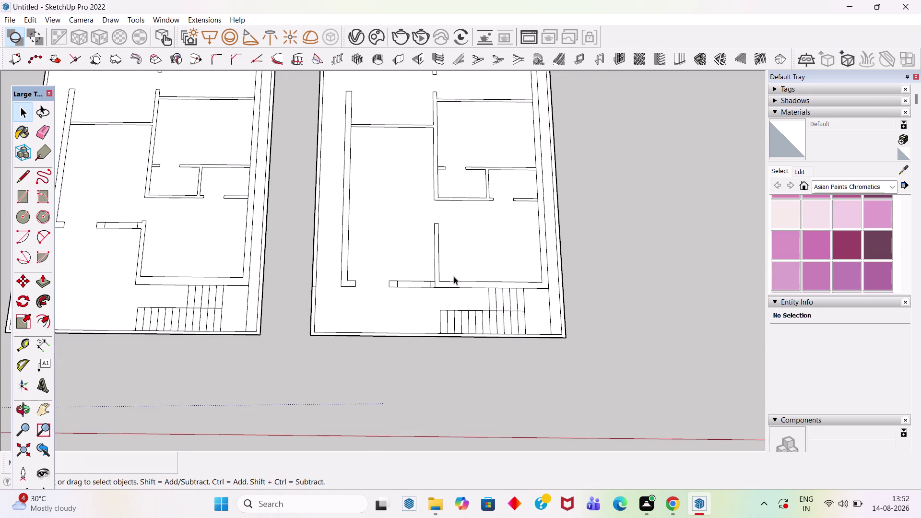